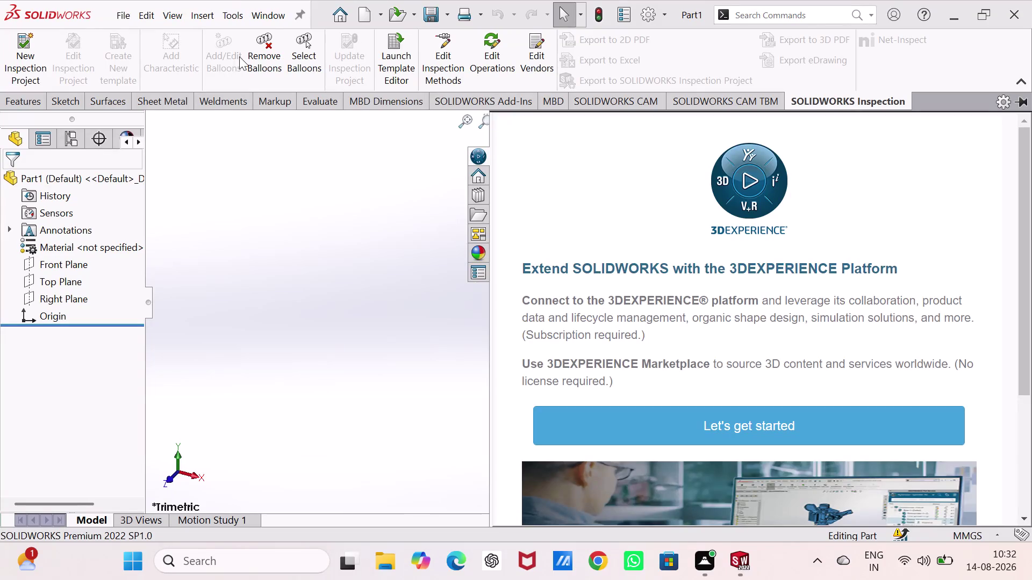
Dismiss the 3DEXPERIENCE pane and start a Center Rectangle sketch on the Top Plane.
click(281, 262)
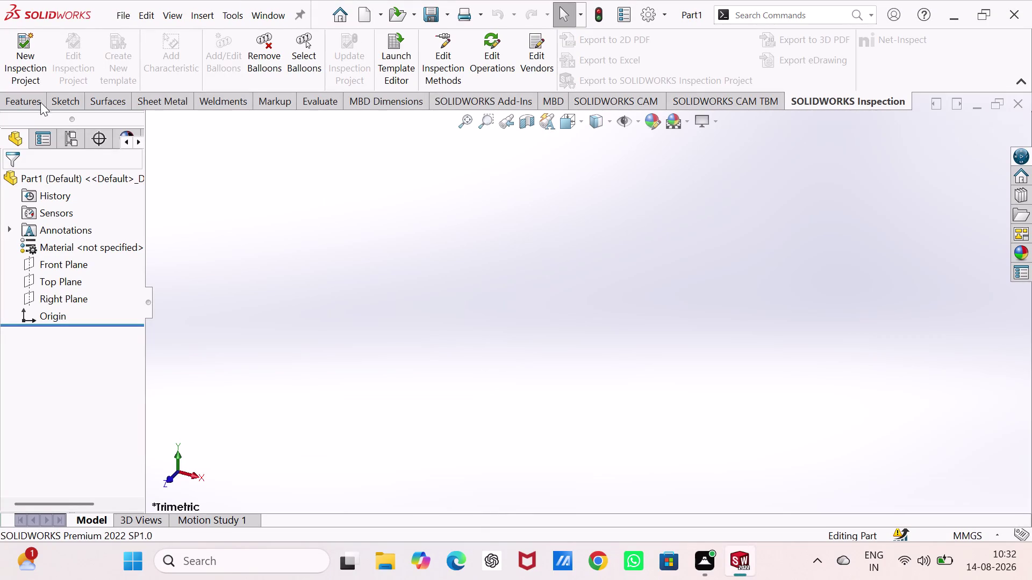
click(65, 99)
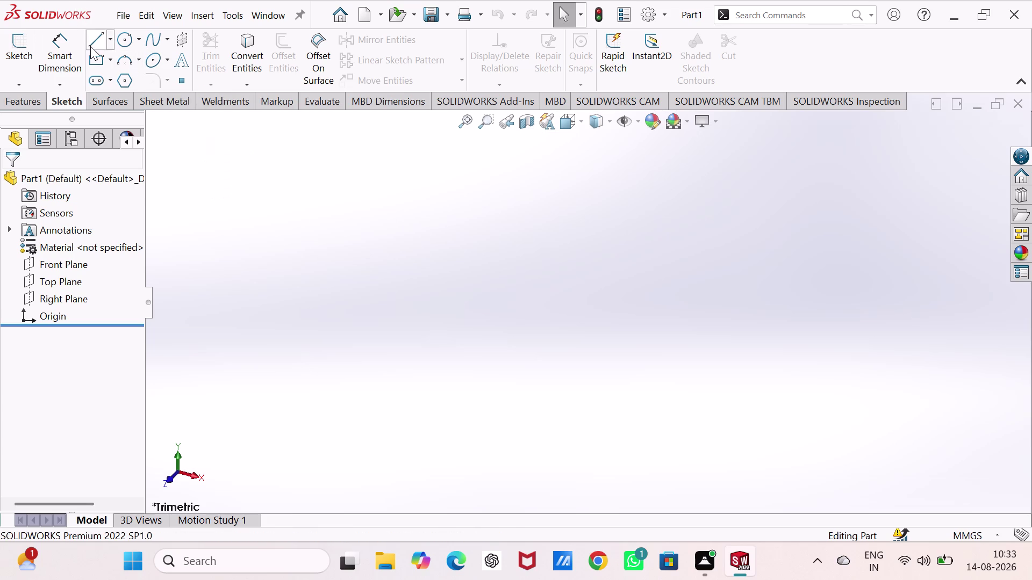
click(110, 61)
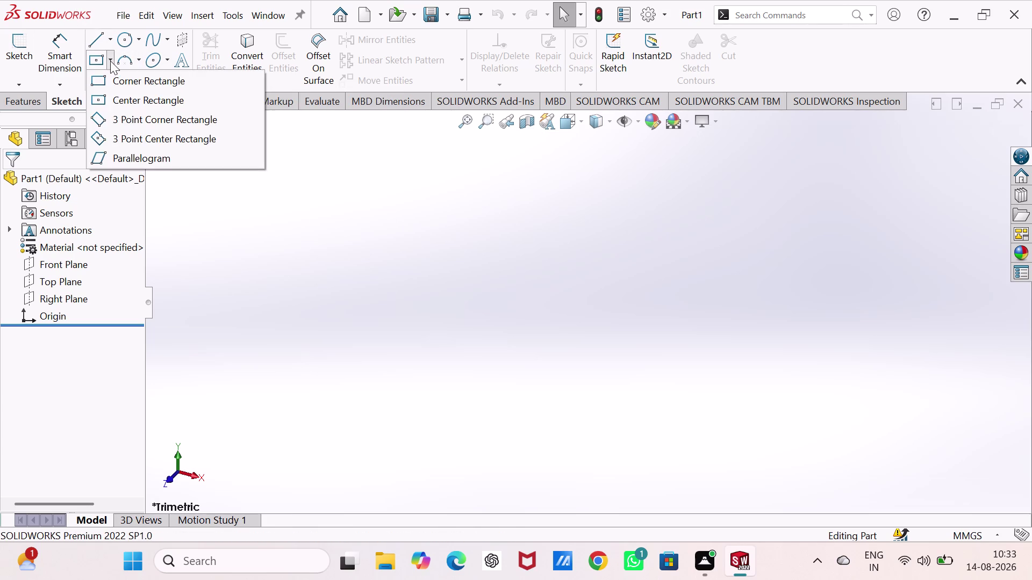
click(126, 98)
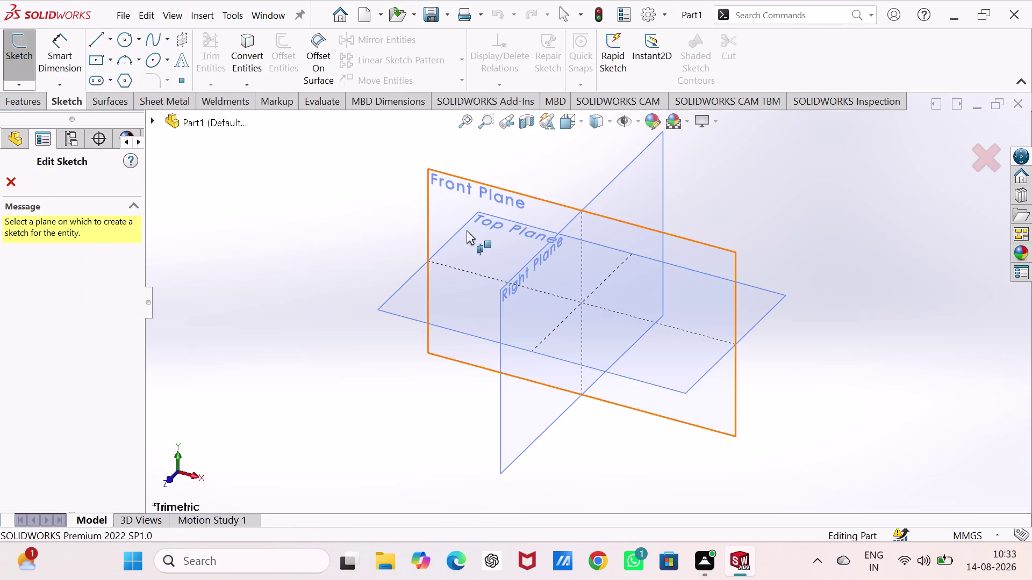
click(411, 290)
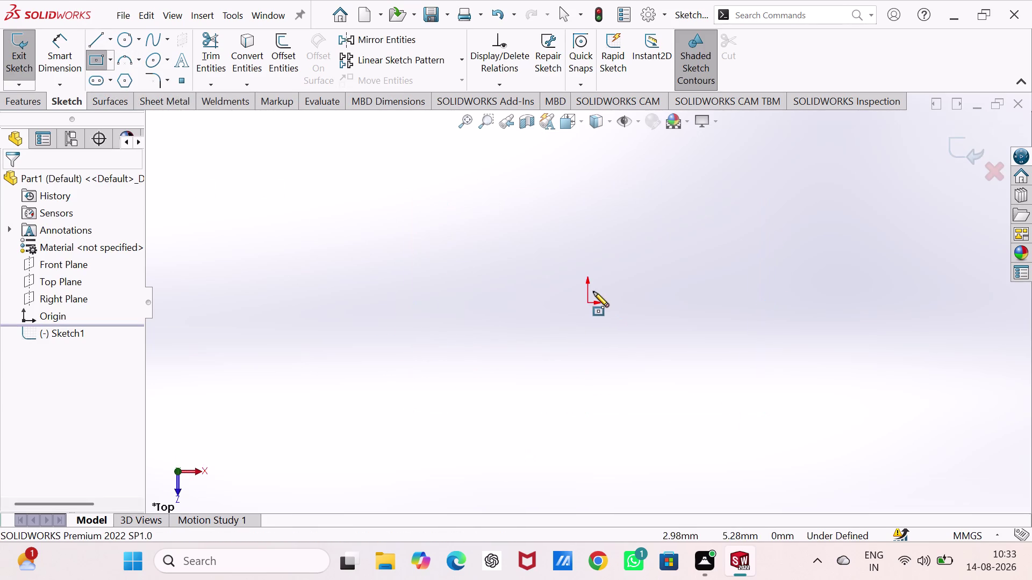
Draw a centre rectangle from the origin and dimension its width to 115 mm.
click(588, 303)
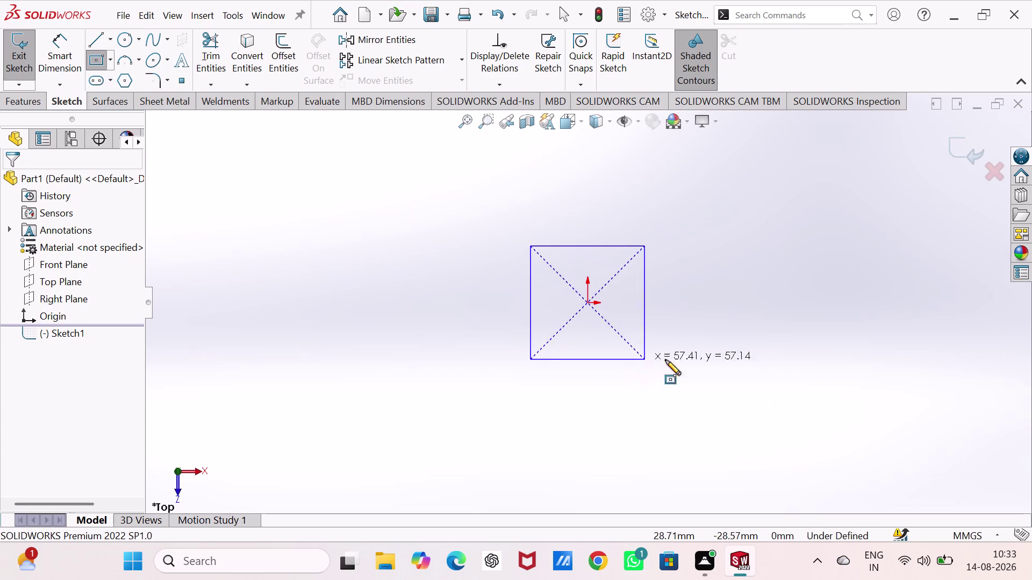
click(782, 396)
right_drag(825, 395, 824, 304)
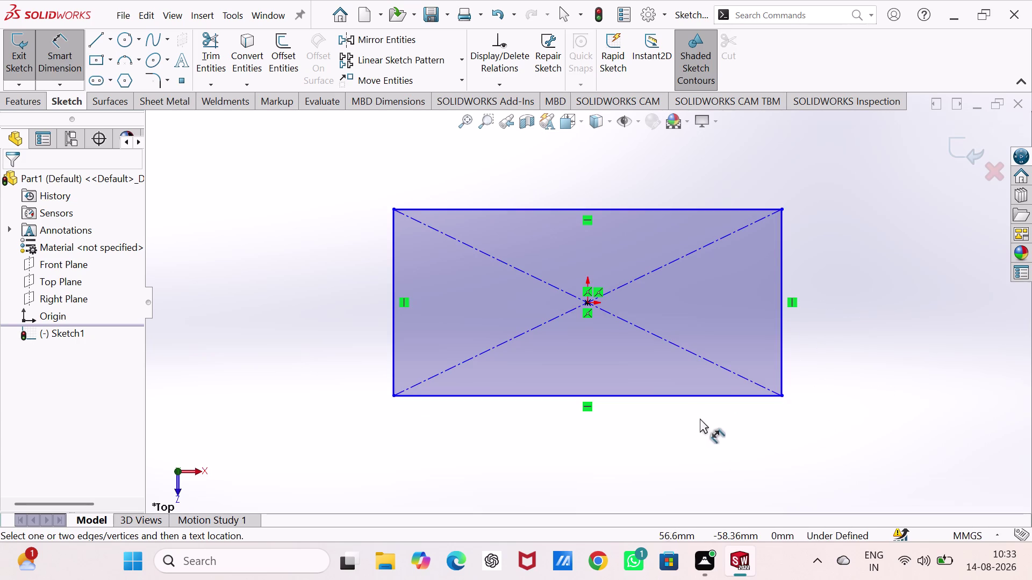
click(694, 396)
click(615, 460)
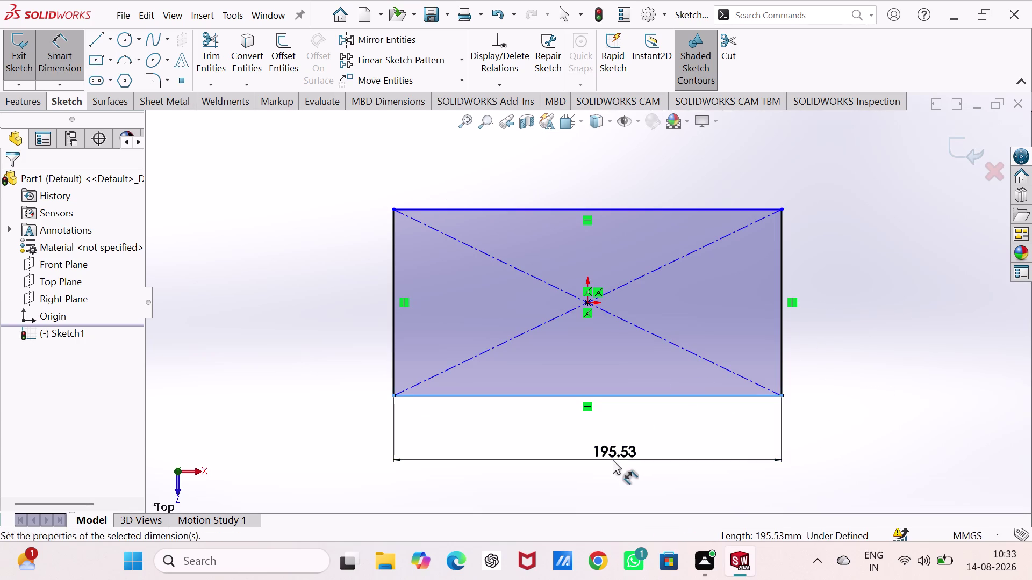
text(115)
key(Return)
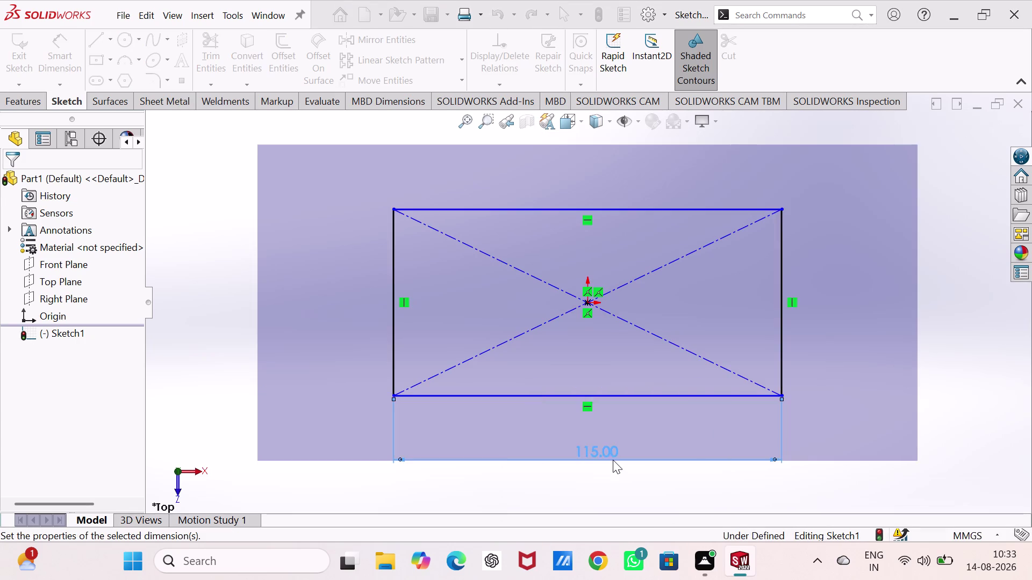
Dimension the rectangle's height to 40 mm.
click(783, 315)
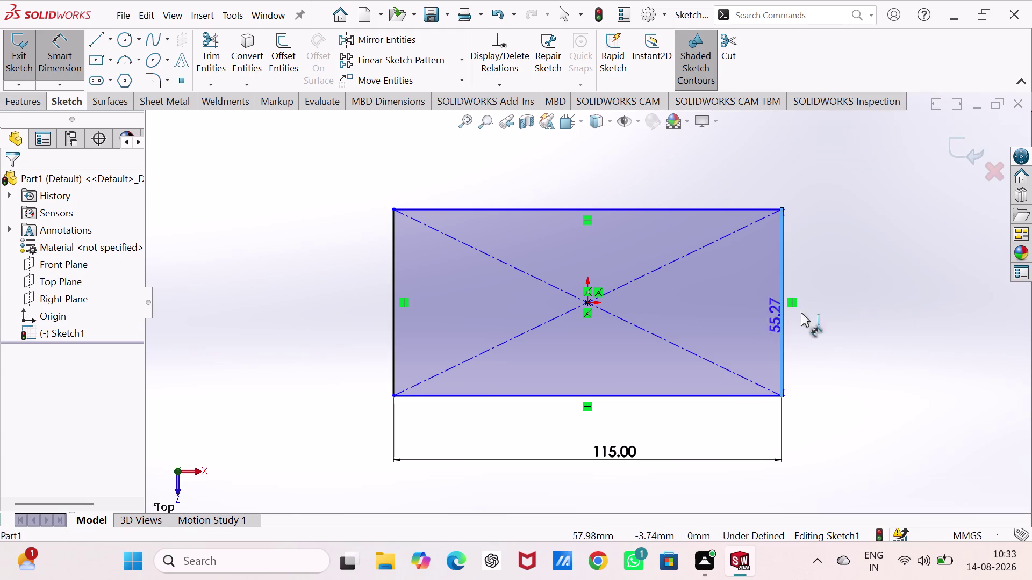
click(877, 306)
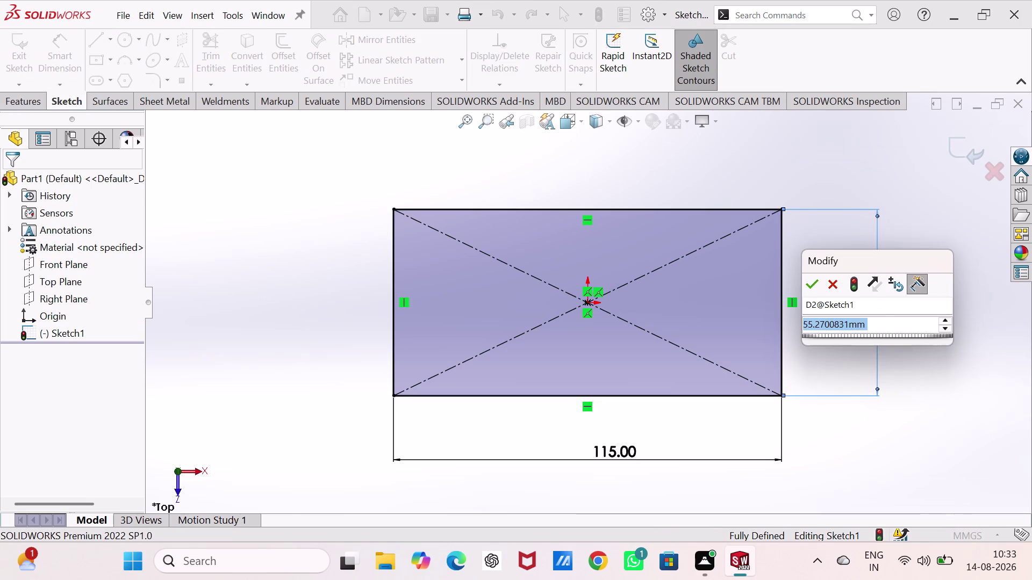
text(40)
key(Return)
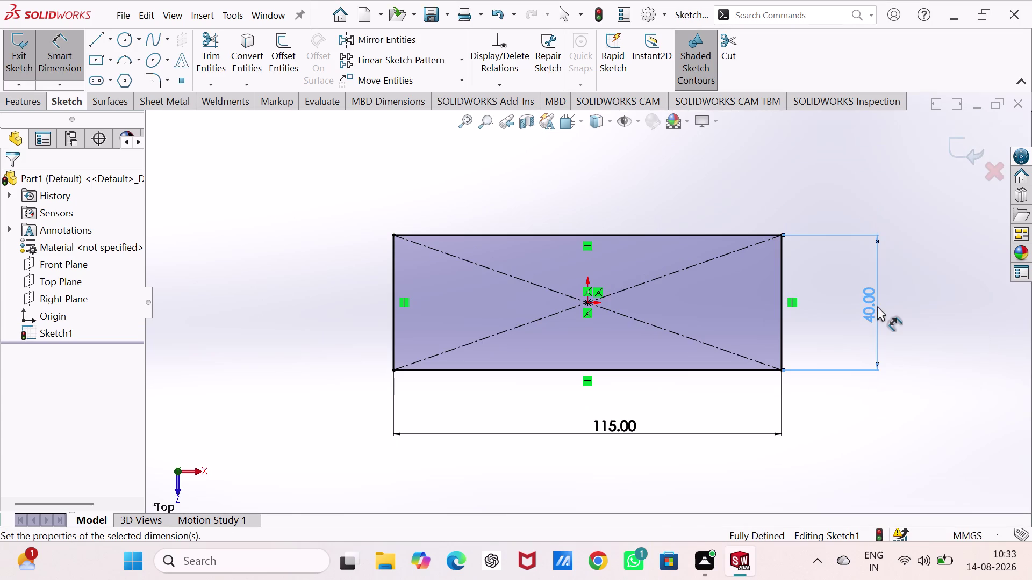
click(816, 198)
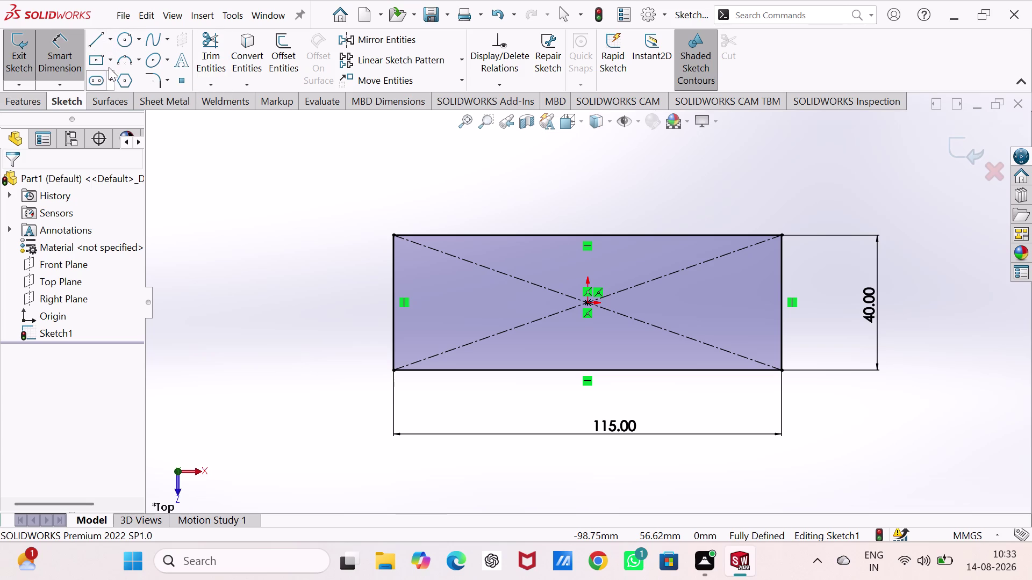
click(118, 44)
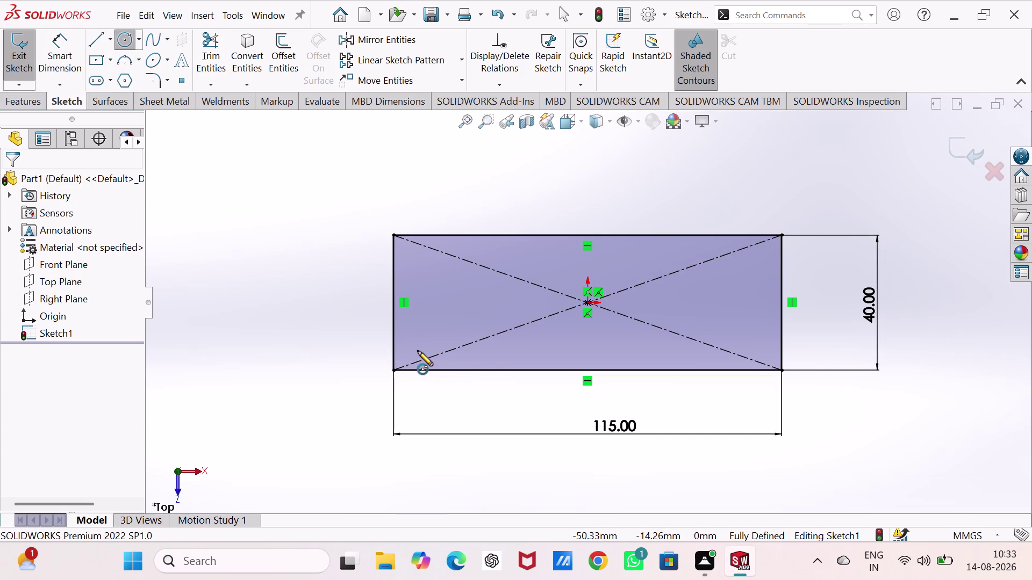
Sketch two small circles near the rectangle's bottom-left and top-left corners.
click(417, 351)
click(427, 364)
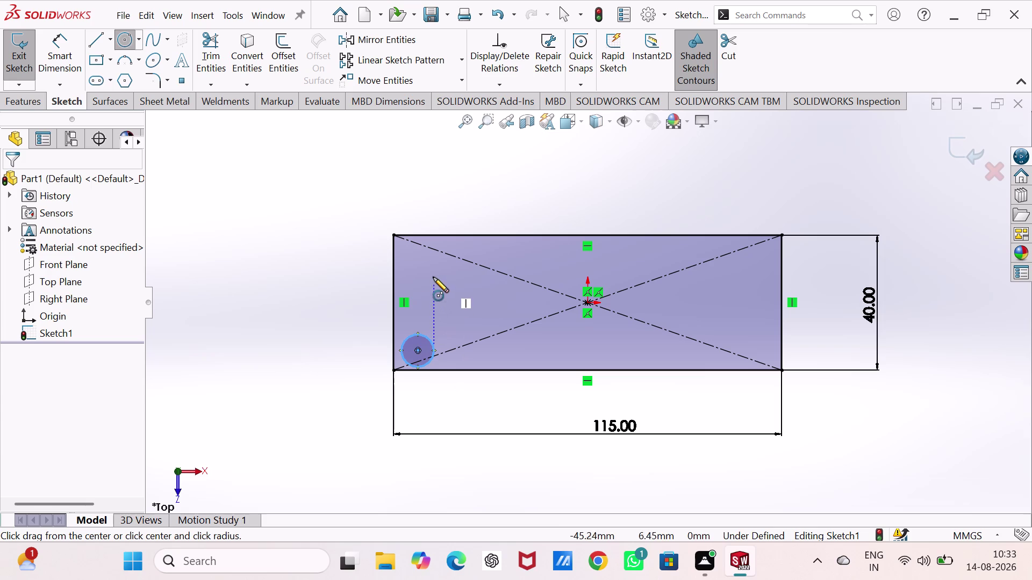
click(419, 256)
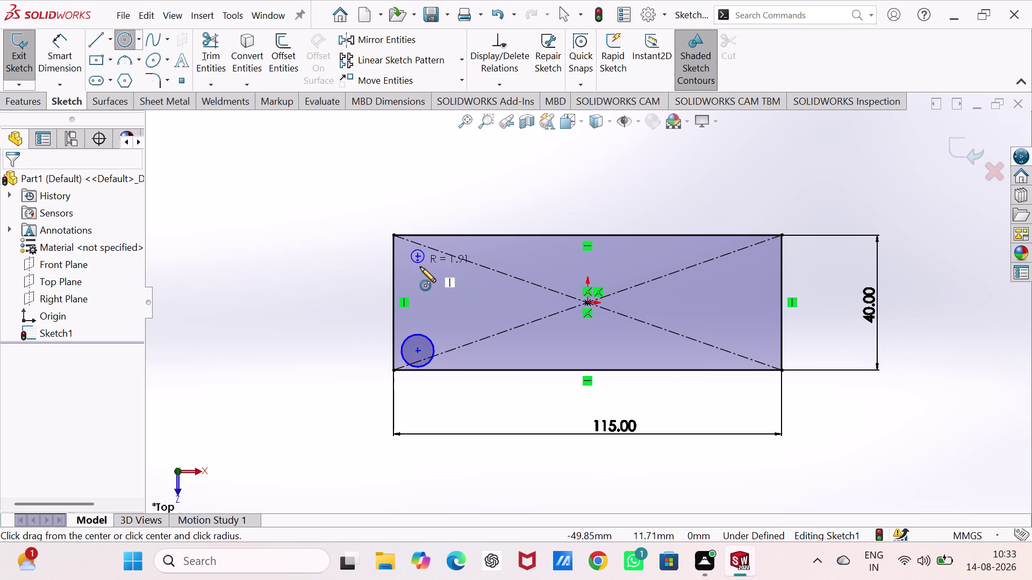
click(421, 269)
Dimension the lower circle's diameter to 5 mm.
right_drag(301, 306, 302, 115)
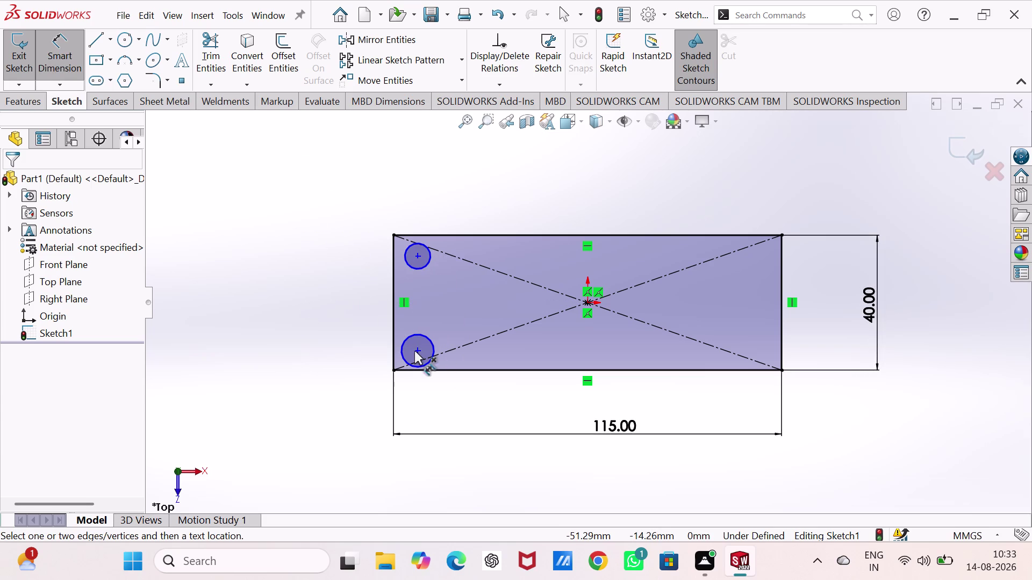
click(410, 340)
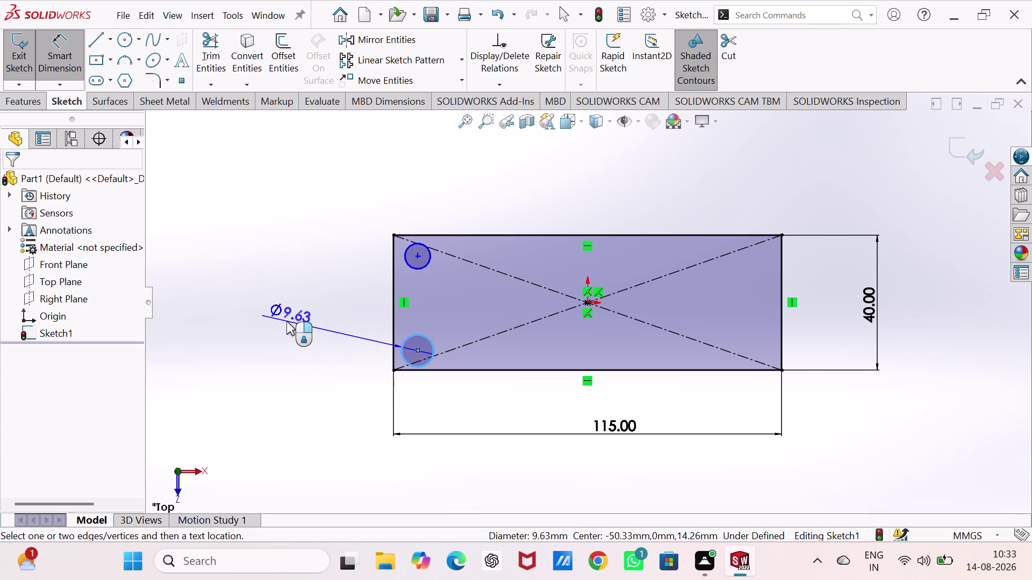
click(287, 321)
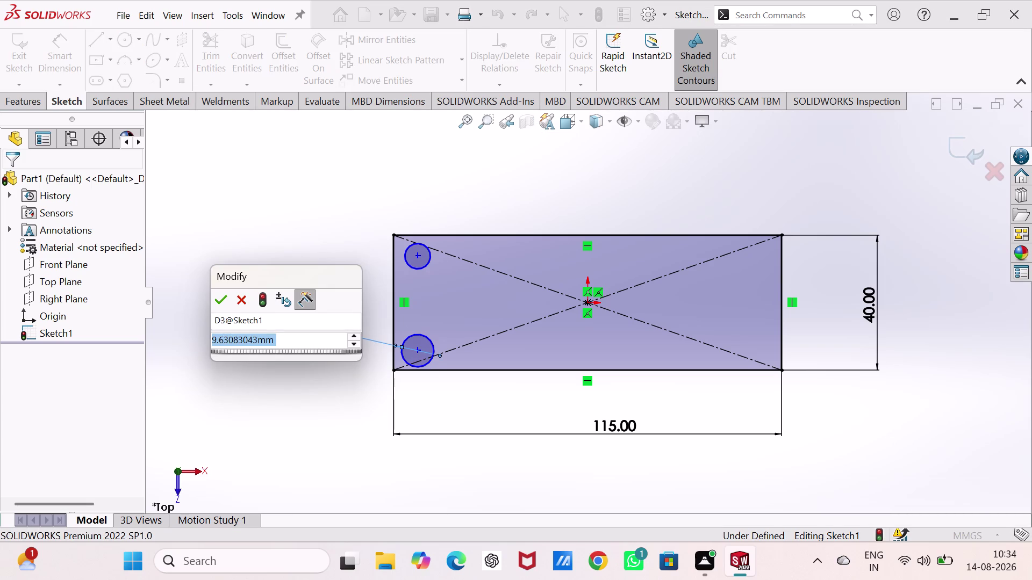
key(5)
key(Return)
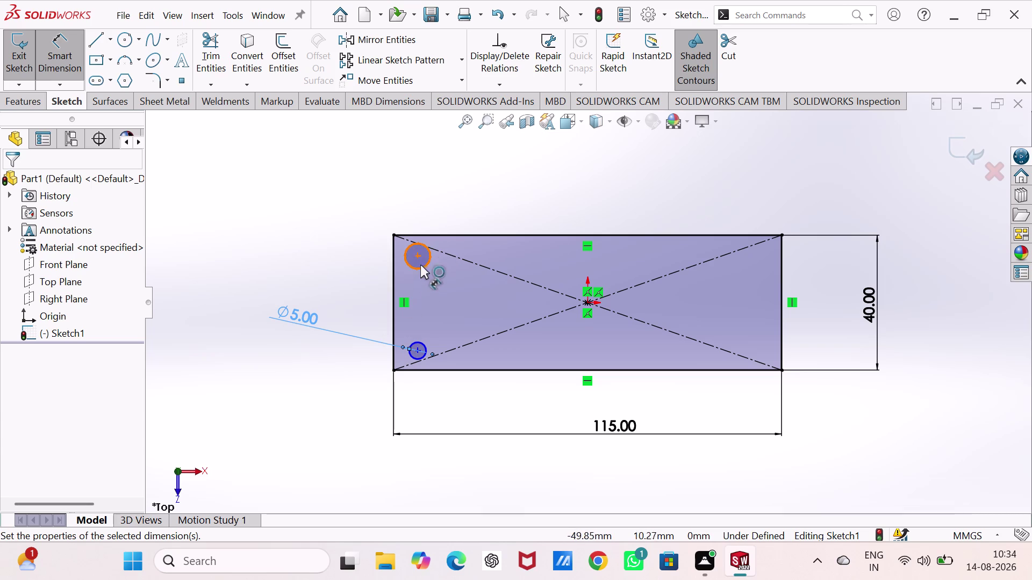
click(419, 352)
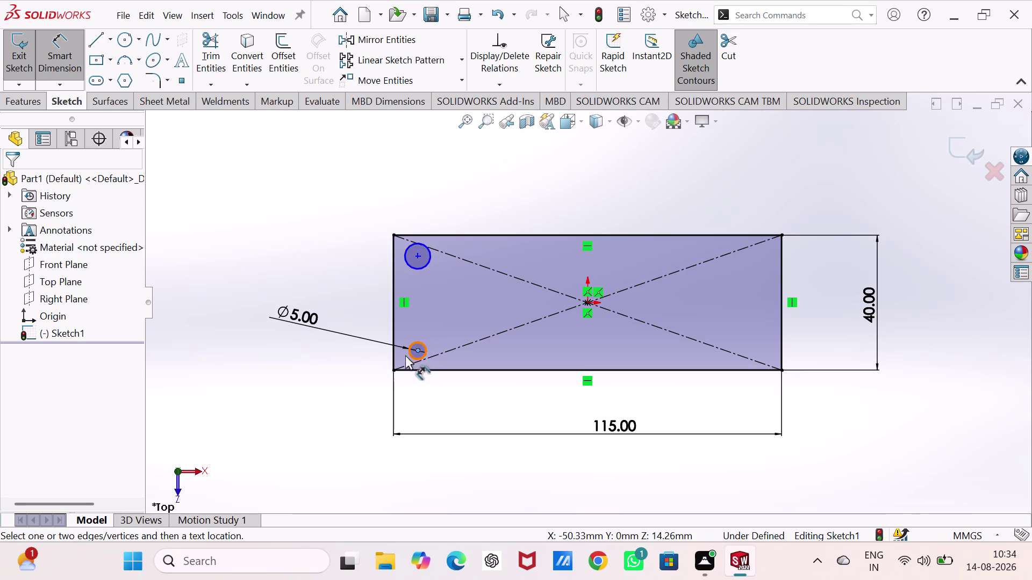
Dimension the lower circle centre 25 mm from the rectangle's left edge.
click(392, 354)
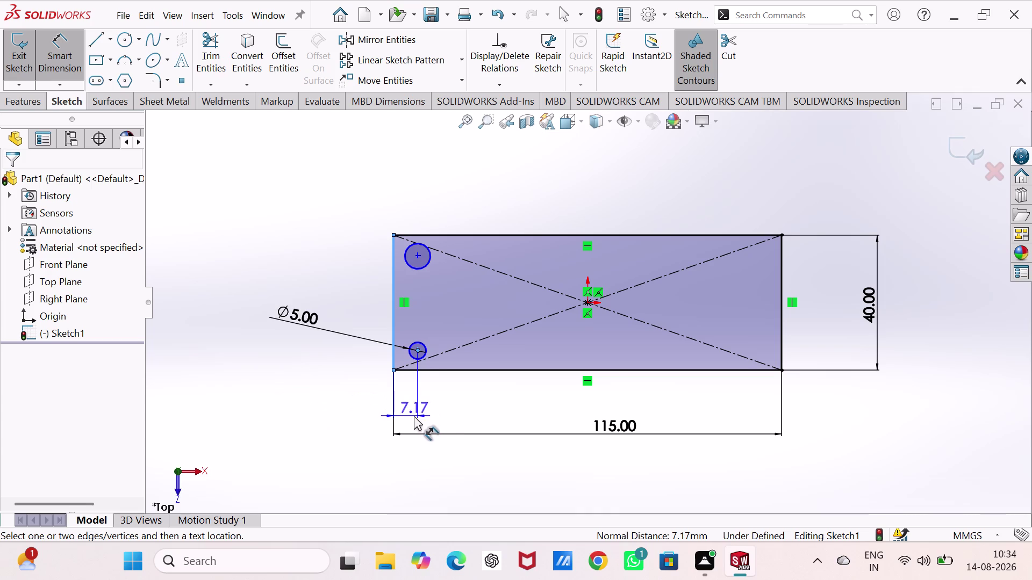
click(407, 417)
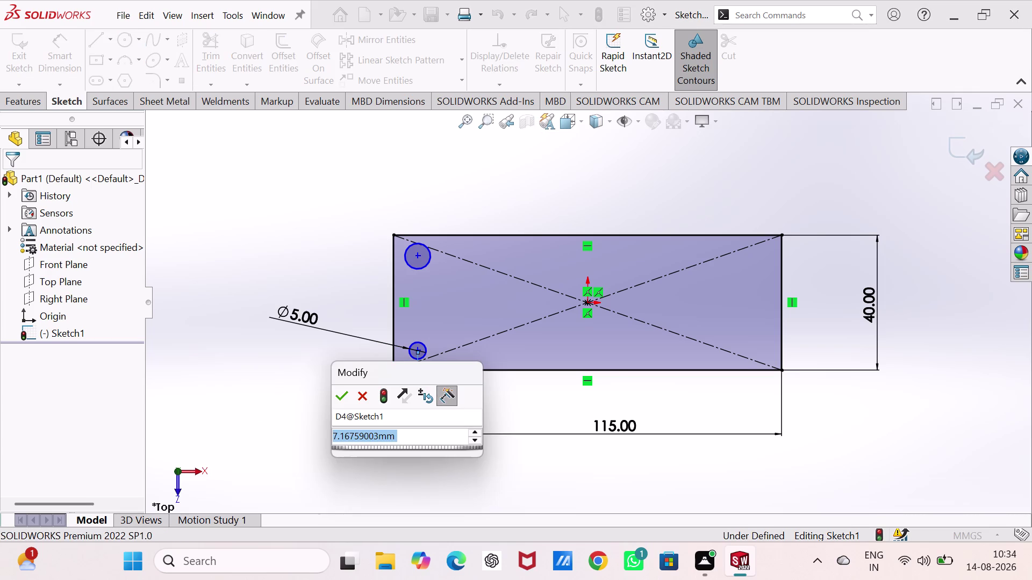
key(2)
key(5)
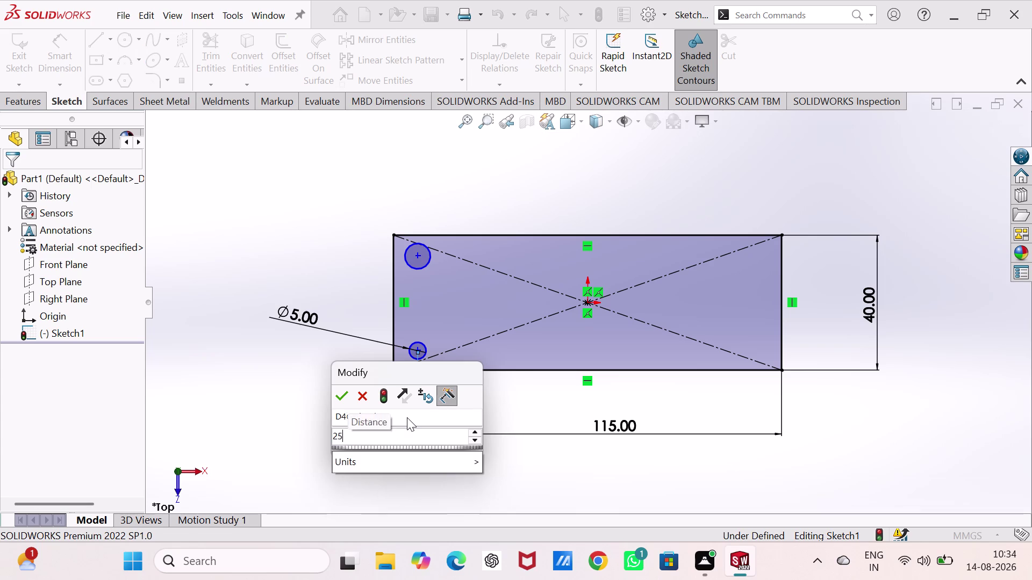
key(Return)
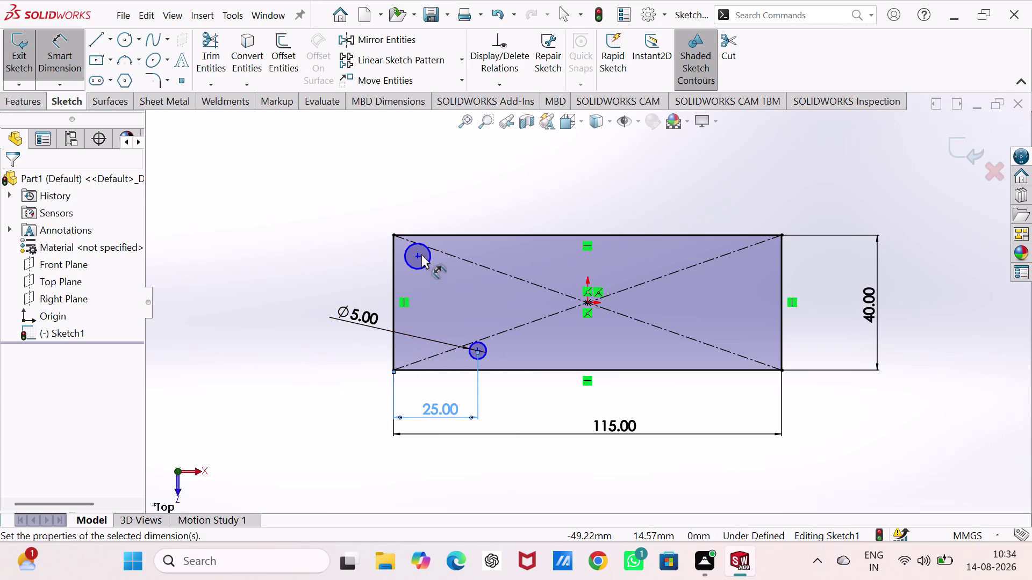
Dimension the lower circle centre 10 mm above the bottom edge and end dimensioning.
click(478, 351)
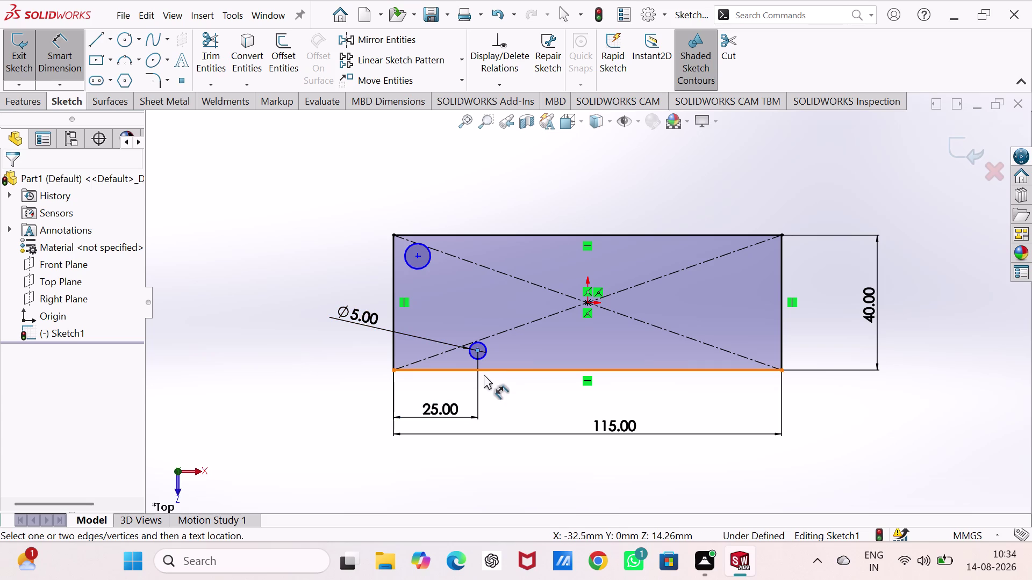
click(484, 372)
click(341, 385)
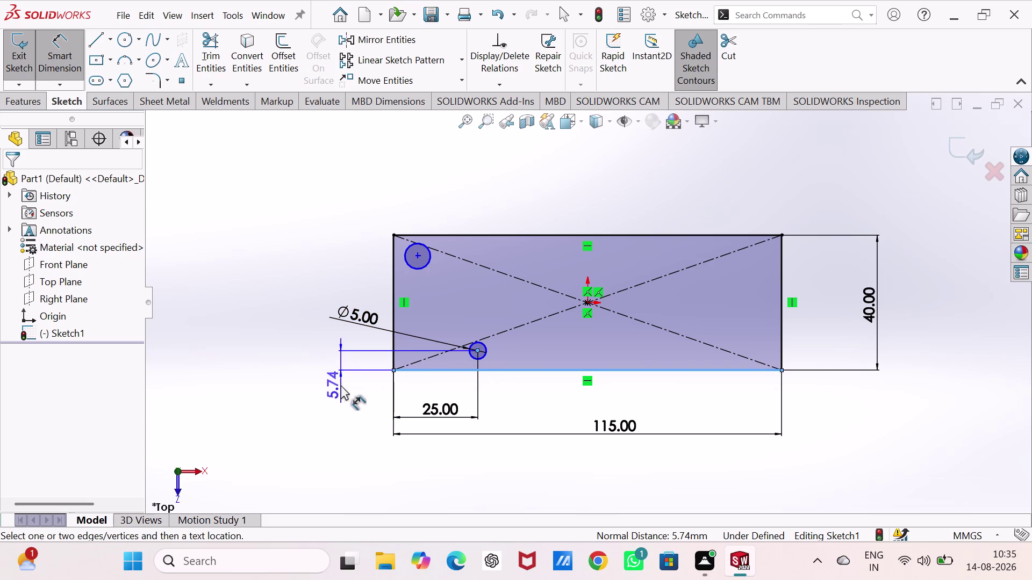
key(1)
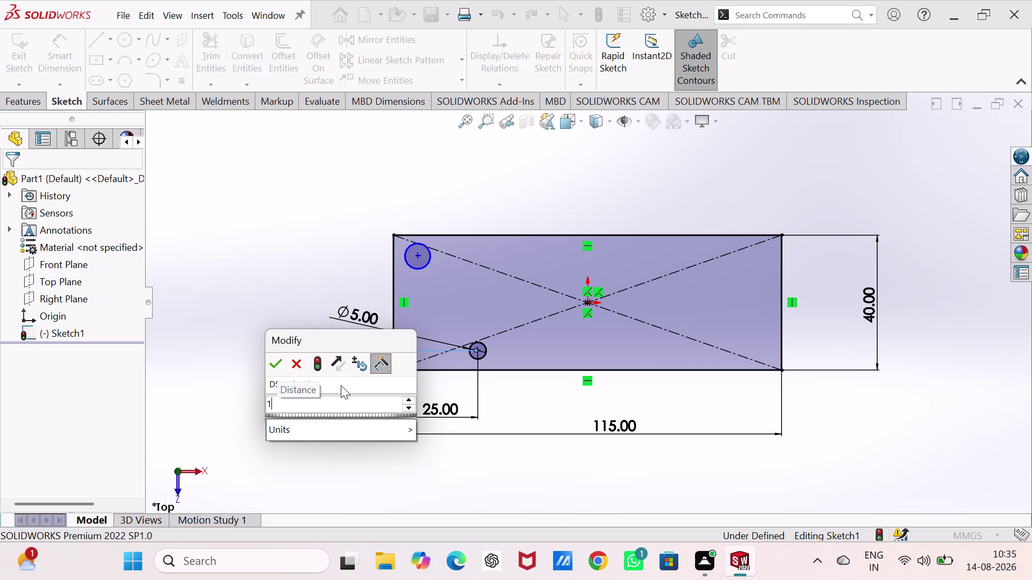
key(0)
key(Return)
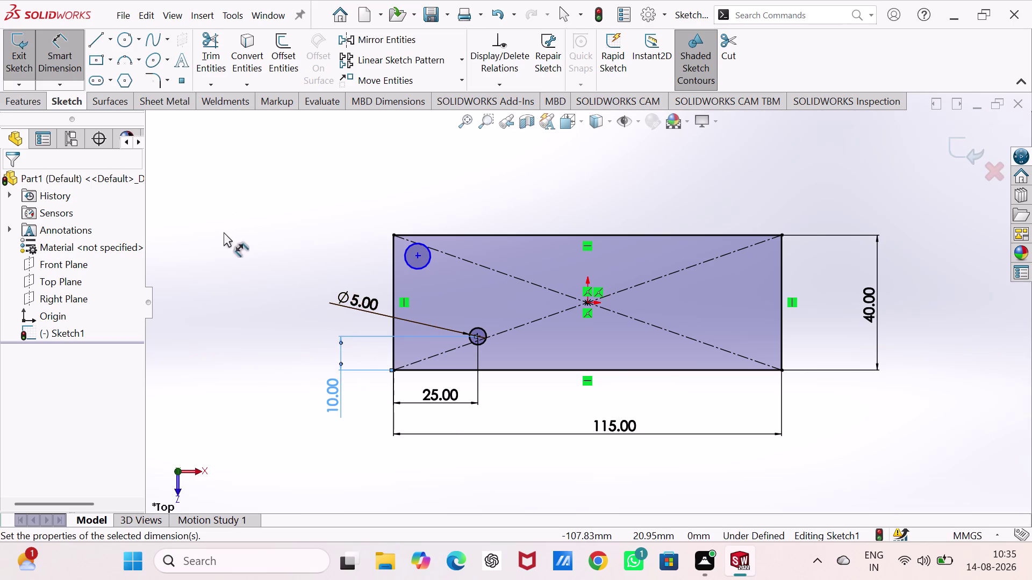
click(224, 232)
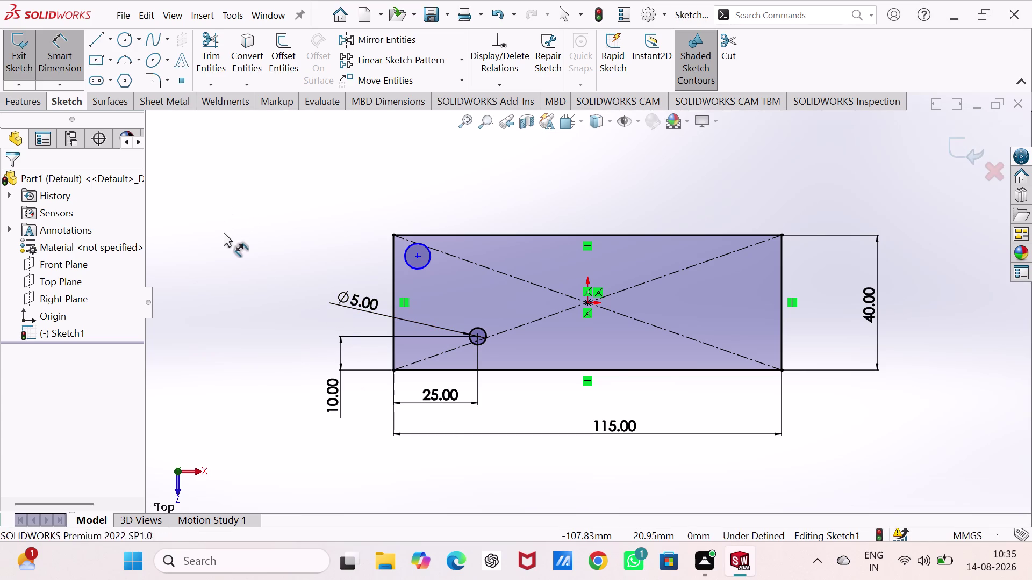
key(Escape)
key(Escape)
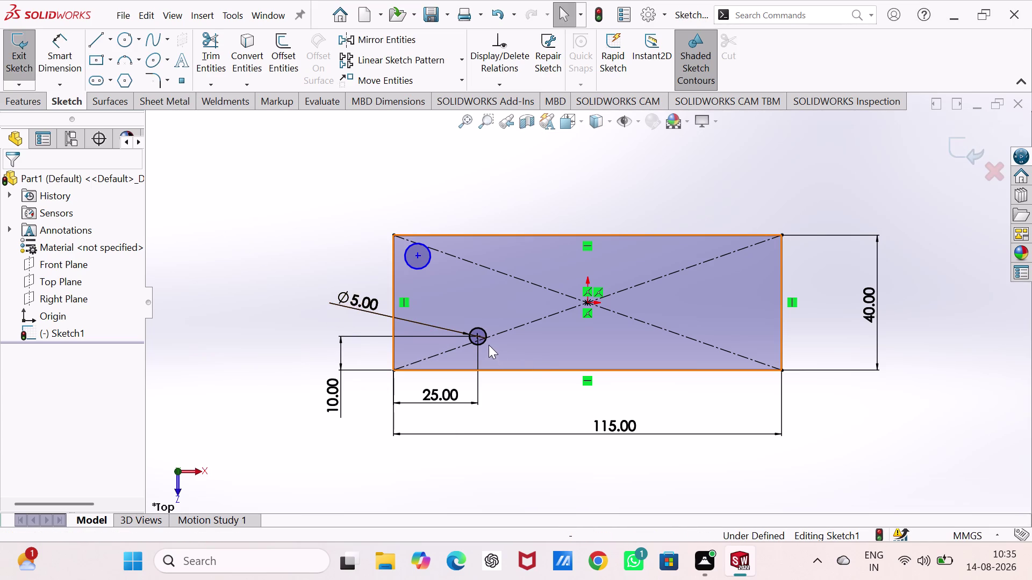
Make the upper circle equal in size to the 5 mm lower circle.
click(486, 343)
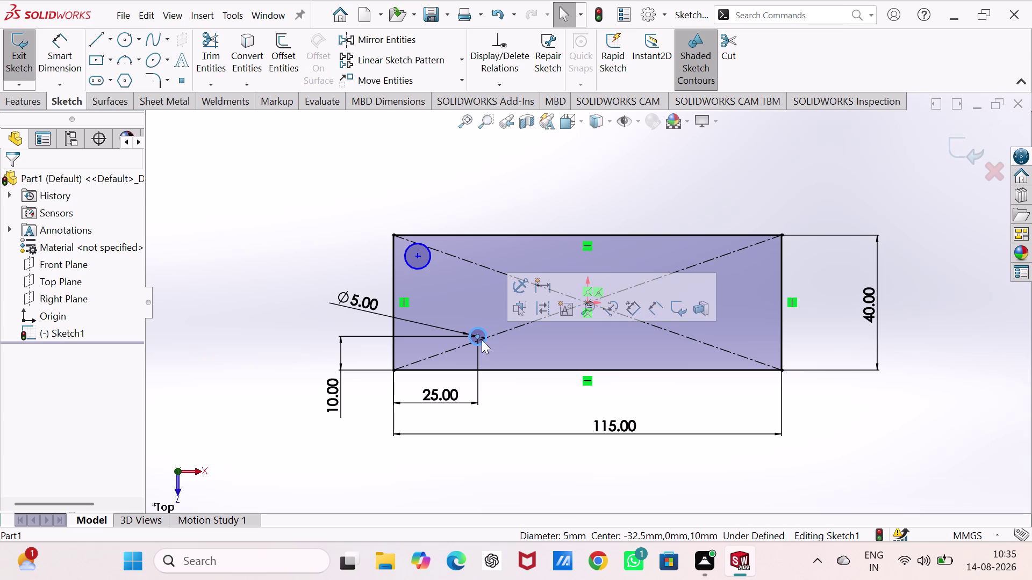
click(306, 255)
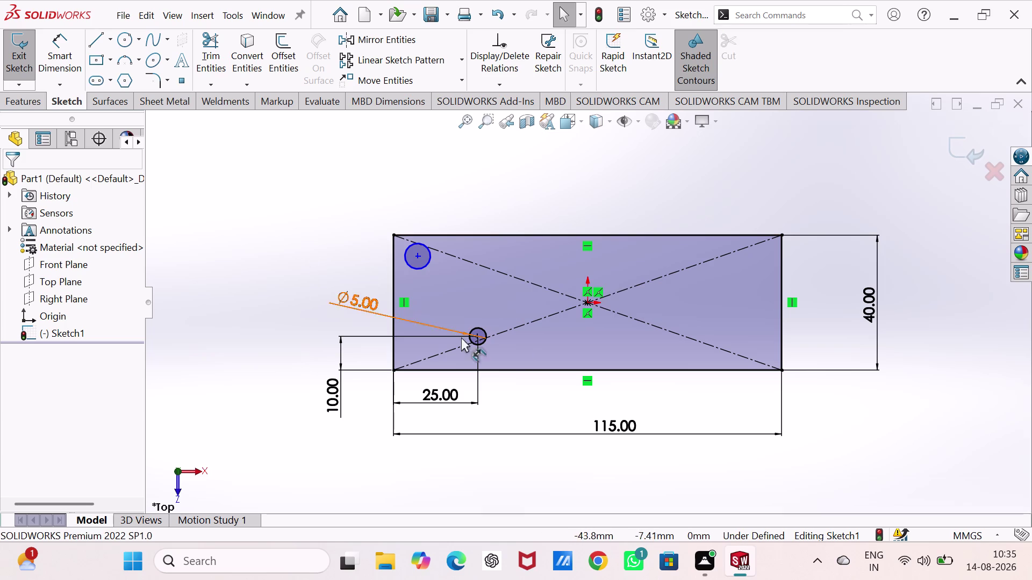
click(487, 341)
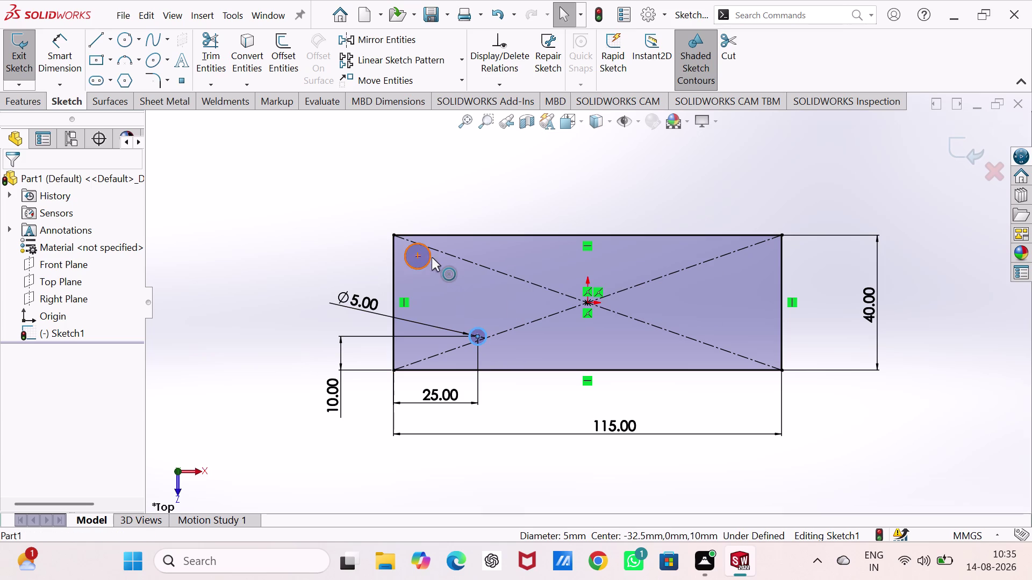
click(429, 257)
right_click(430, 257)
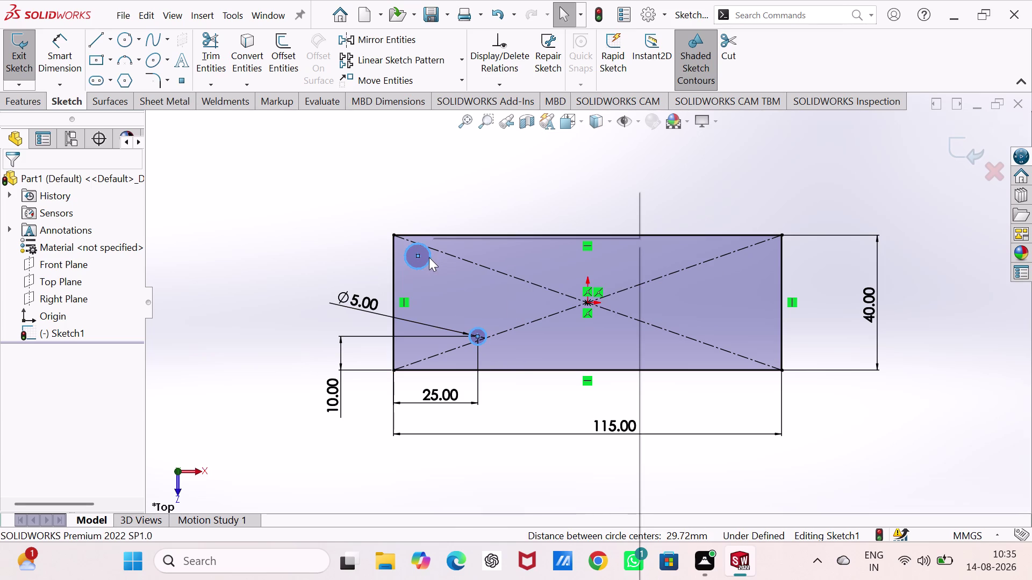
click(506, 202)
click(503, 166)
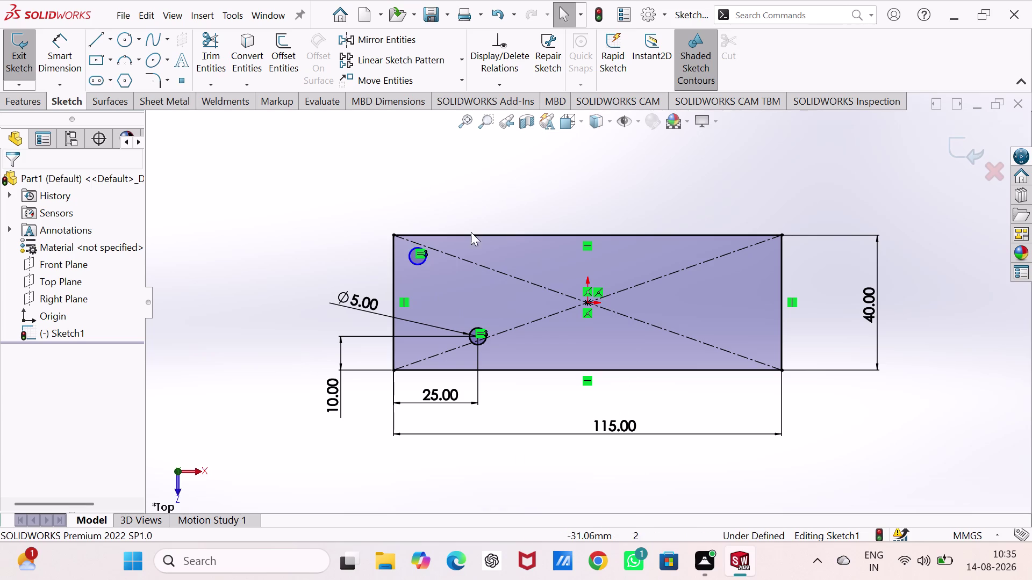
click(478, 337)
key(Escape)
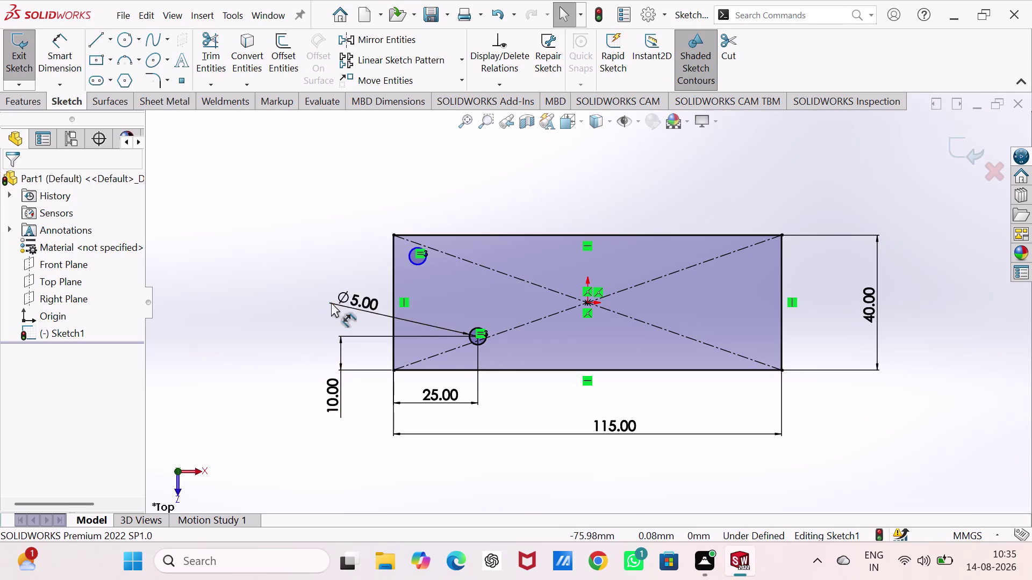
Add a Vertical relation aligning the two circle centres.
scroll(down, 3)
scroll(down, 3)
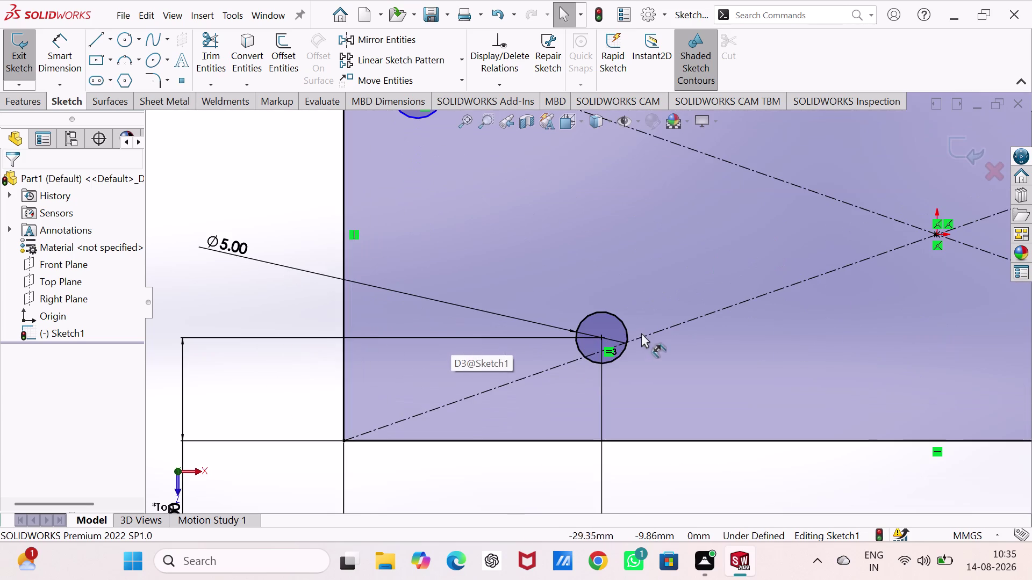
click(604, 339)
scroll(up, 3)
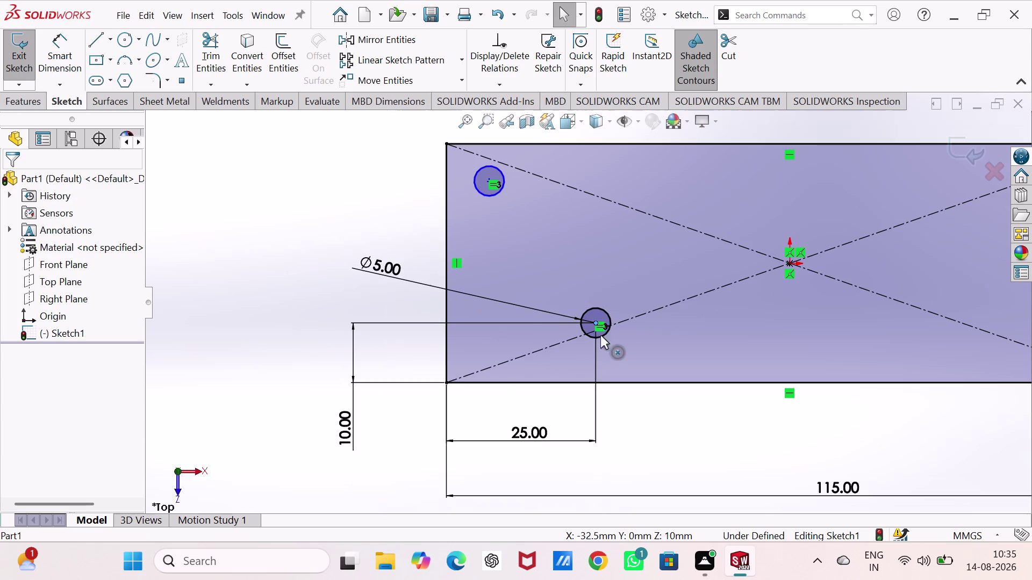
scroll(down, 3)
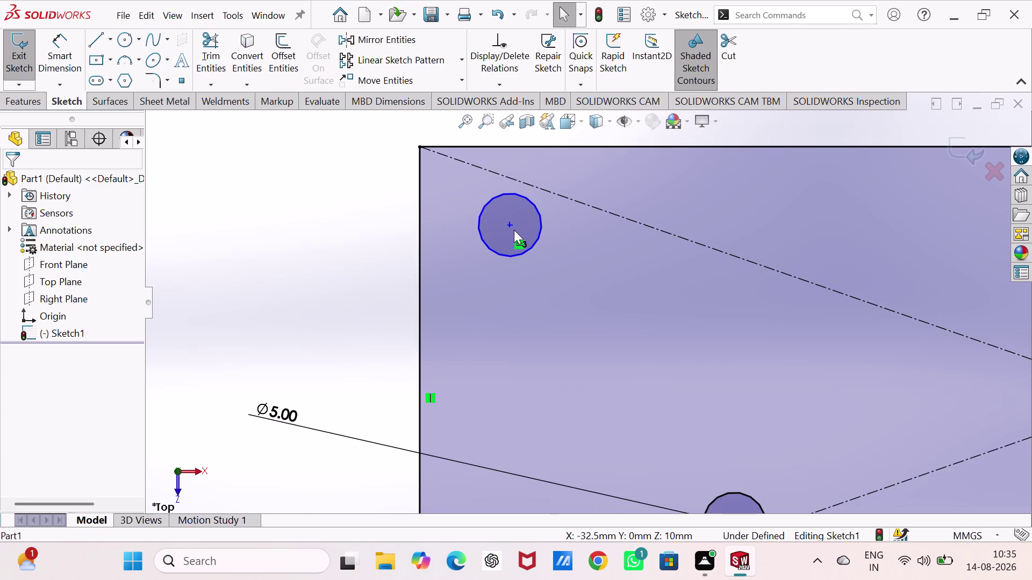
click(517, 240)
right_click(517, 240)
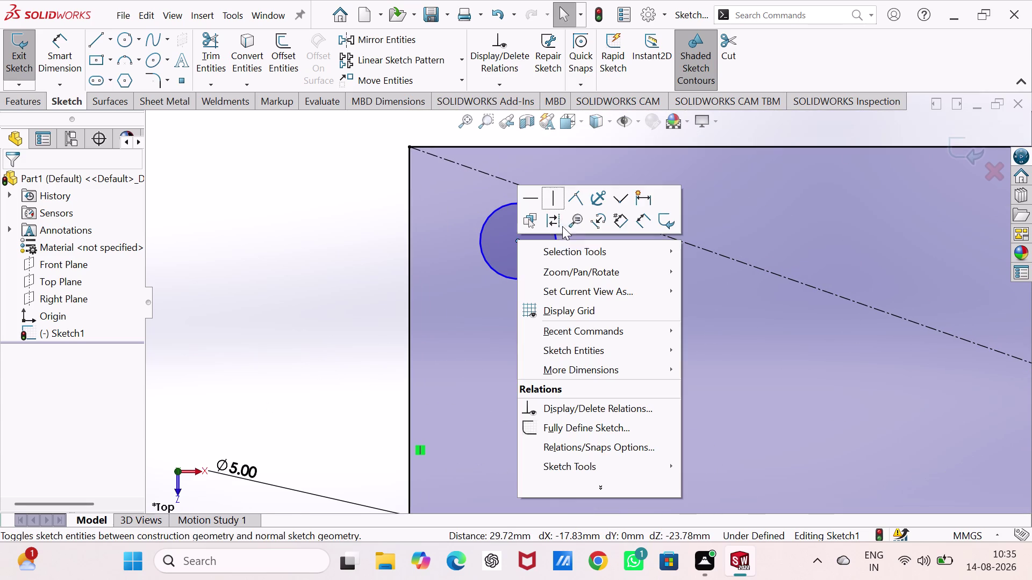
click(551, 201)
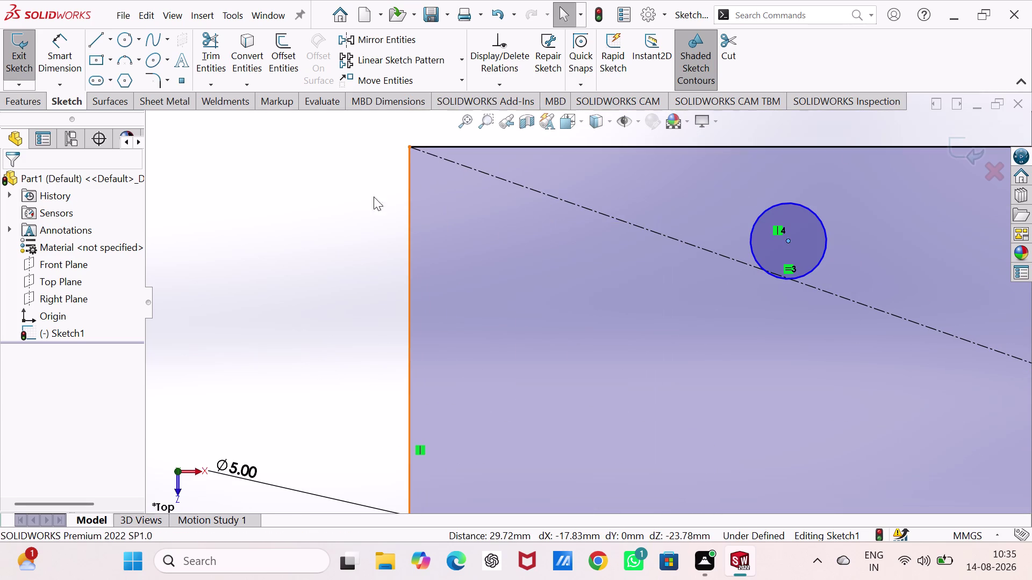
click(367, 194)
scroll(up, 3)
scroll(down, 3)
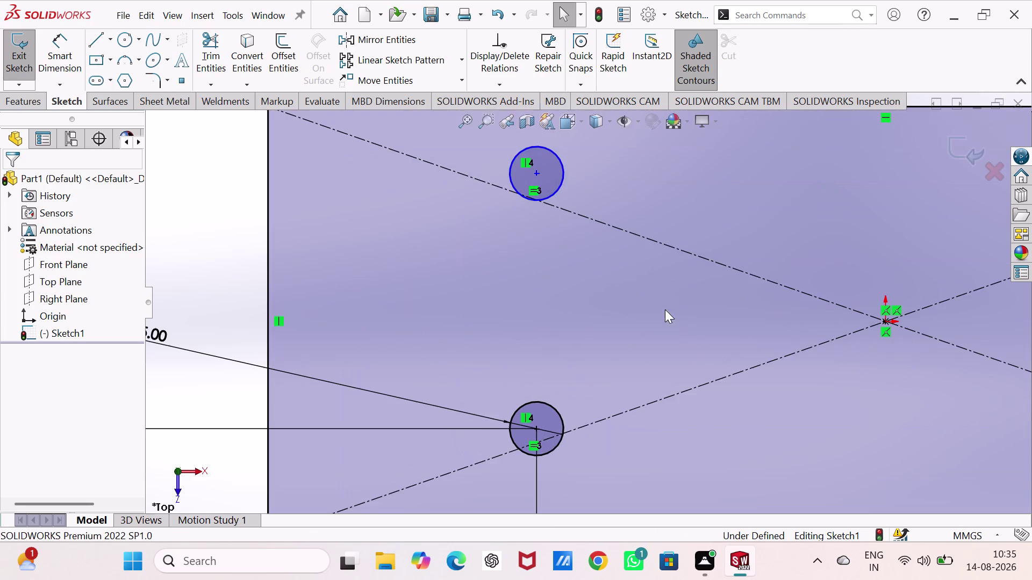
scroll(up, 3)
scroll(down, 3)
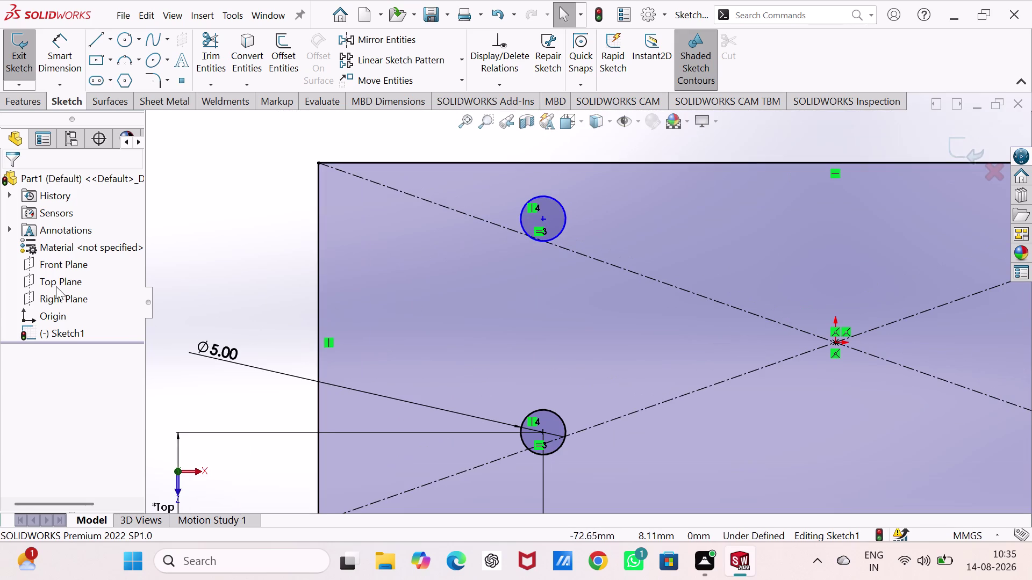
right_drag(227, 289, 235, 186)
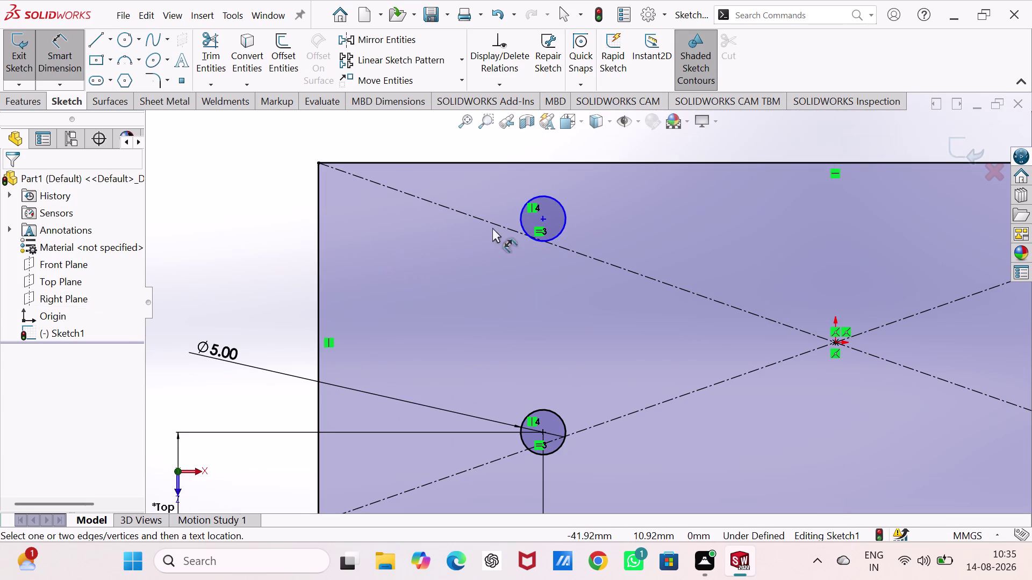
click(544, 218)
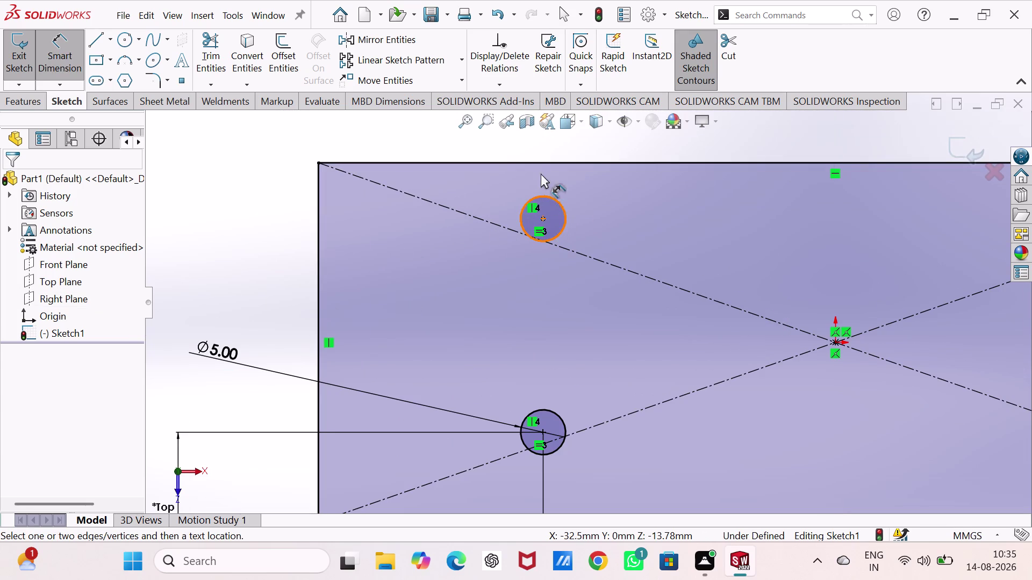
Dimension the upper circle centre 10 mm below the rectangle's top edge.
click(543, 162)
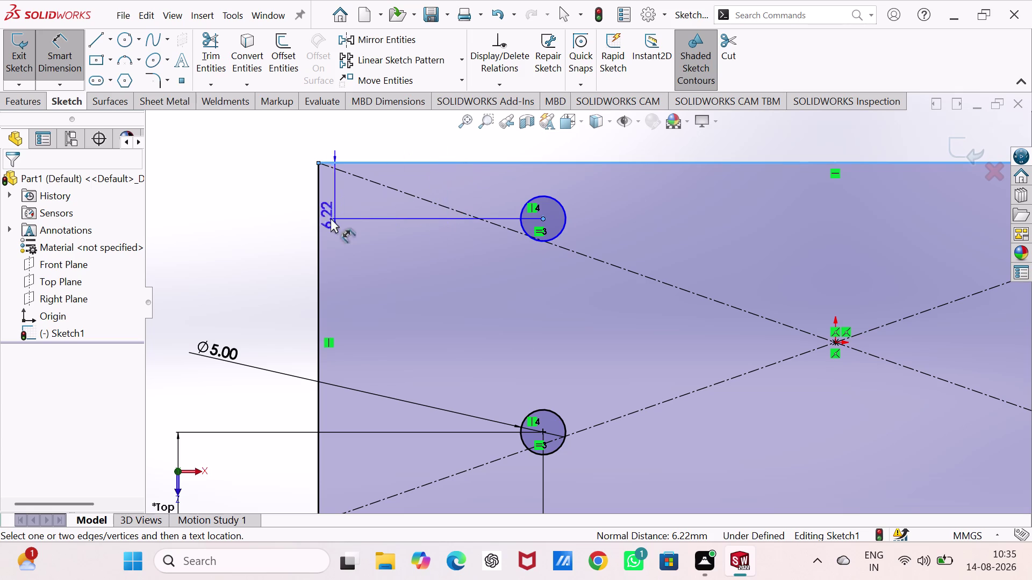
click(284, 190)
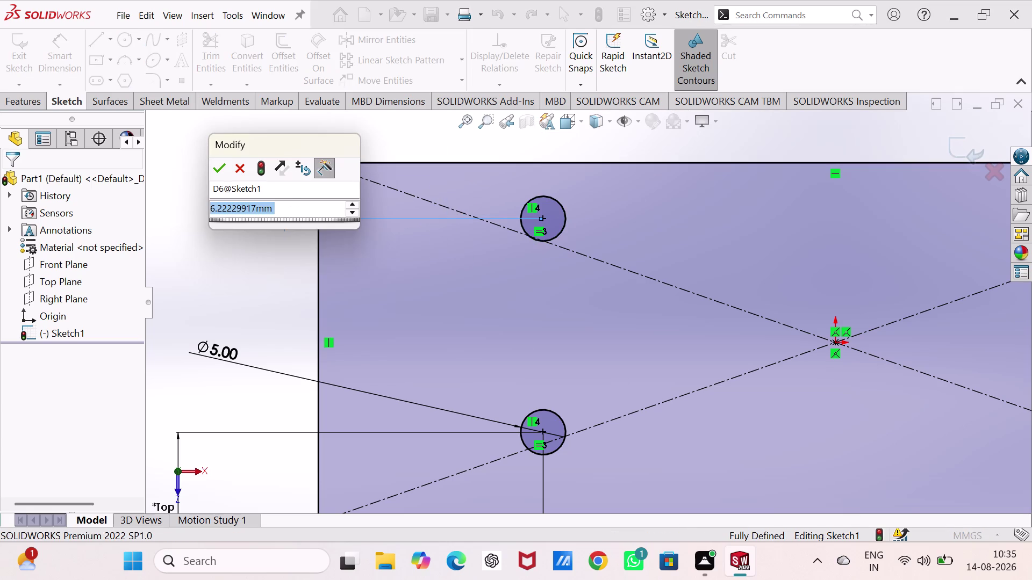
text(10)
key(Return)
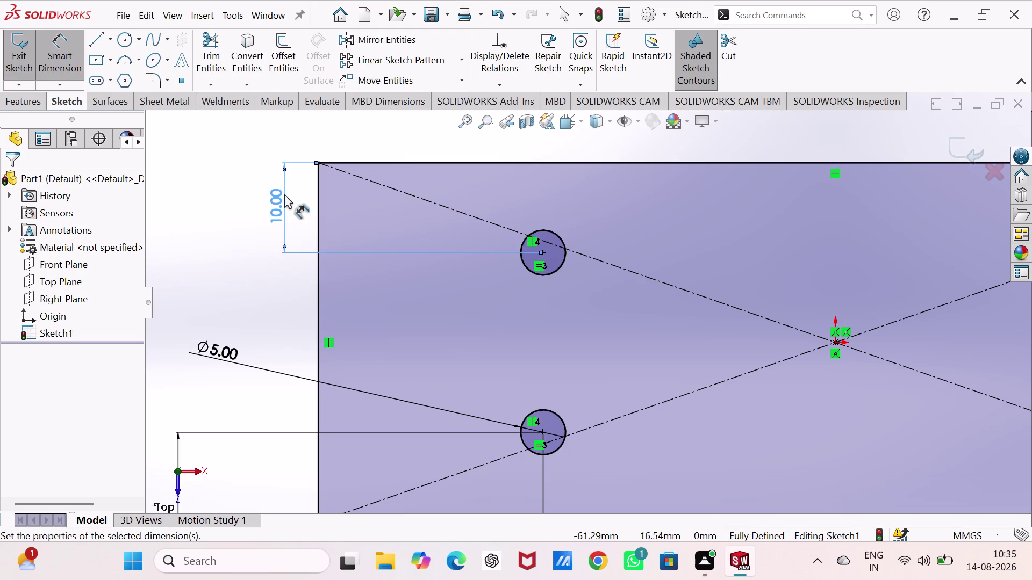
click(232, 200)
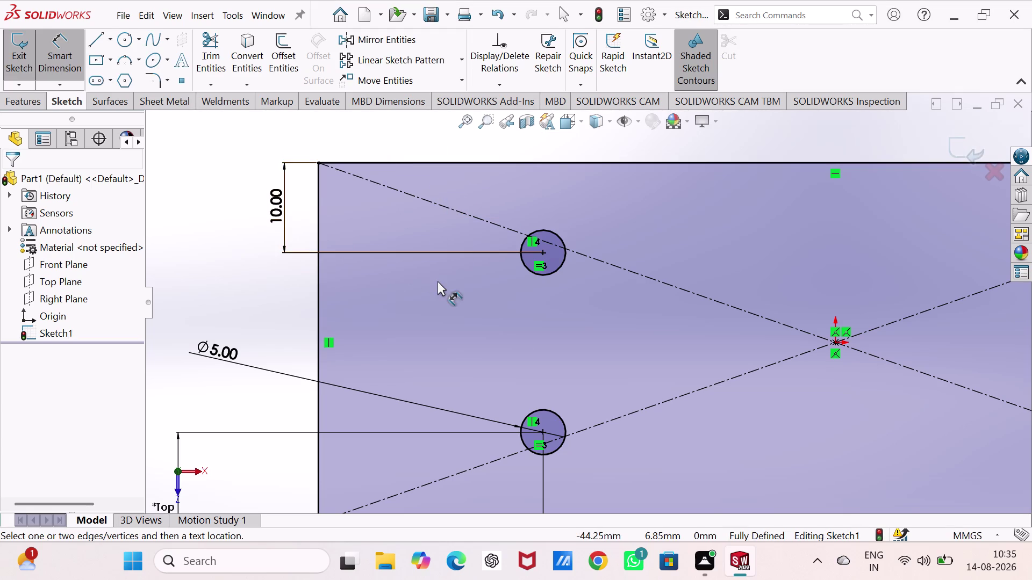
scroll(down, 3)
scroll(up, 3)
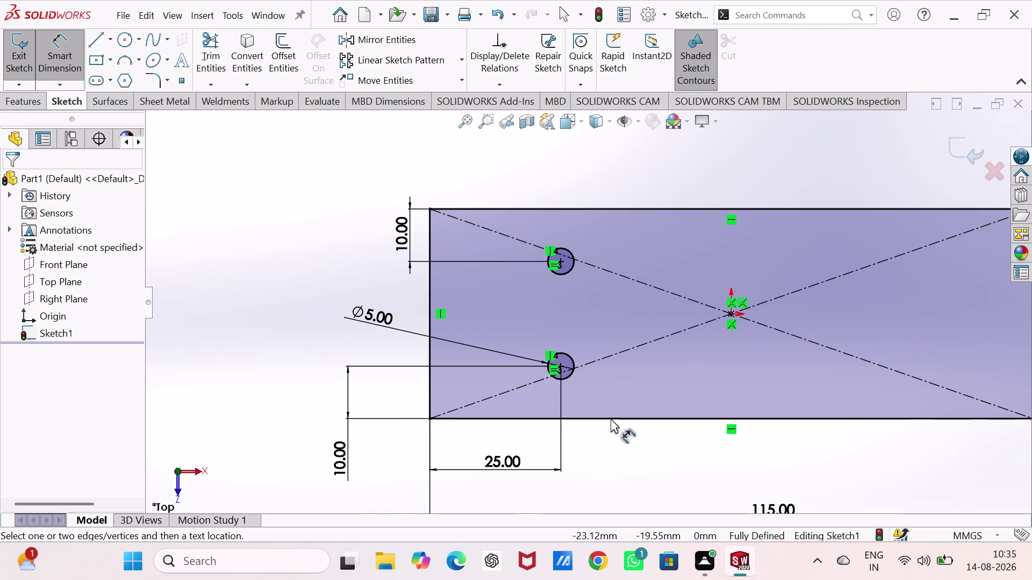
scroll(up, 3)
scroll(down, 3)
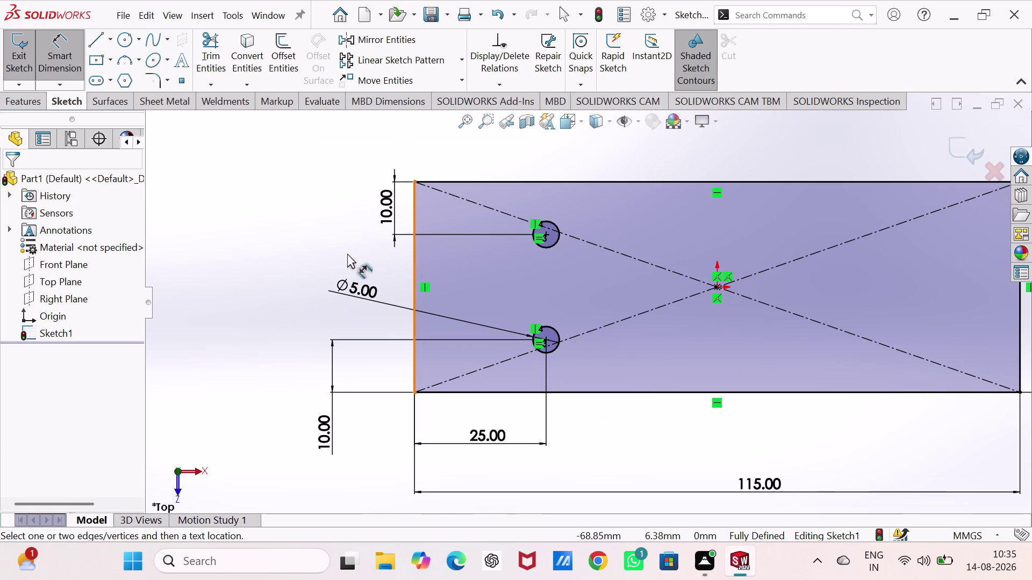
key(Escape)
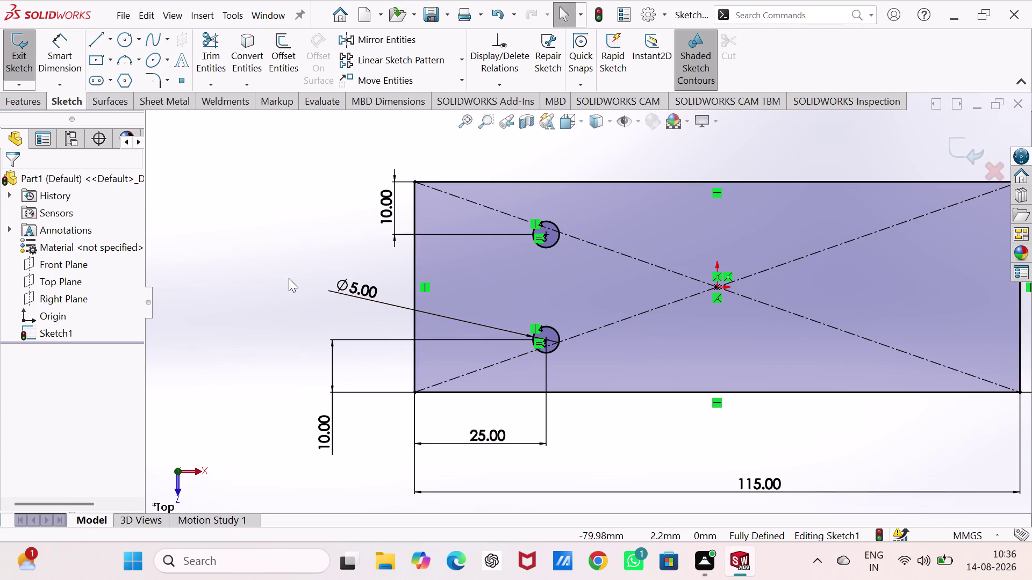
Select both 5 mm circles and start Mirror Entities, picking the mirror-about field.
click(559, 348)
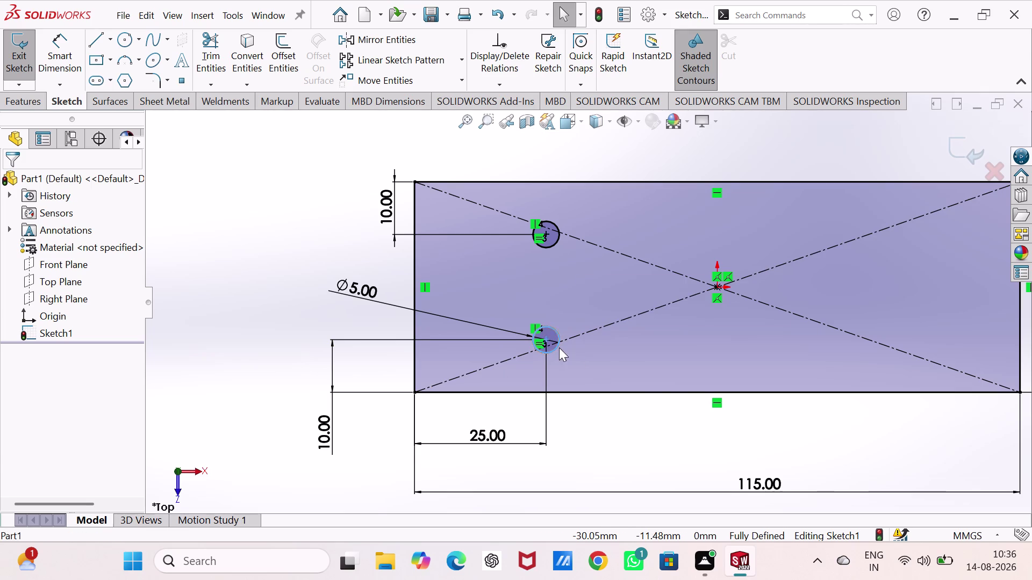
click(553, 244)
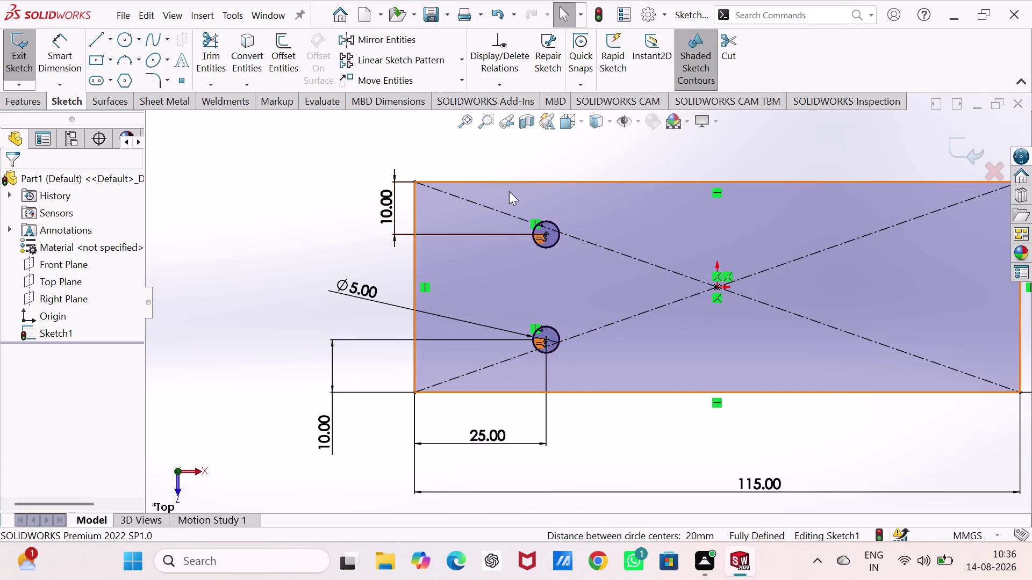
click(398, 43)
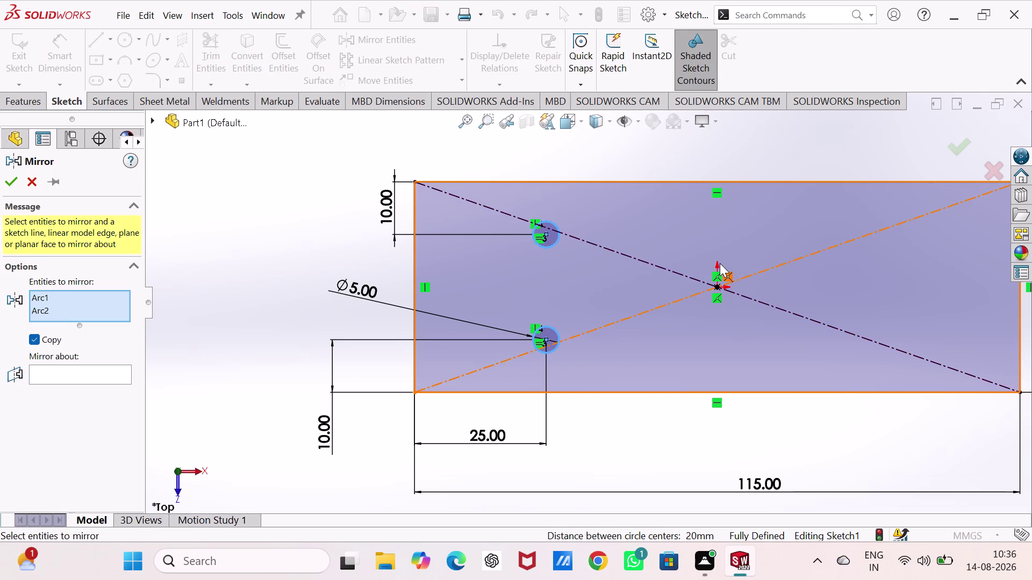
click(717, 265)
click(718, 265)
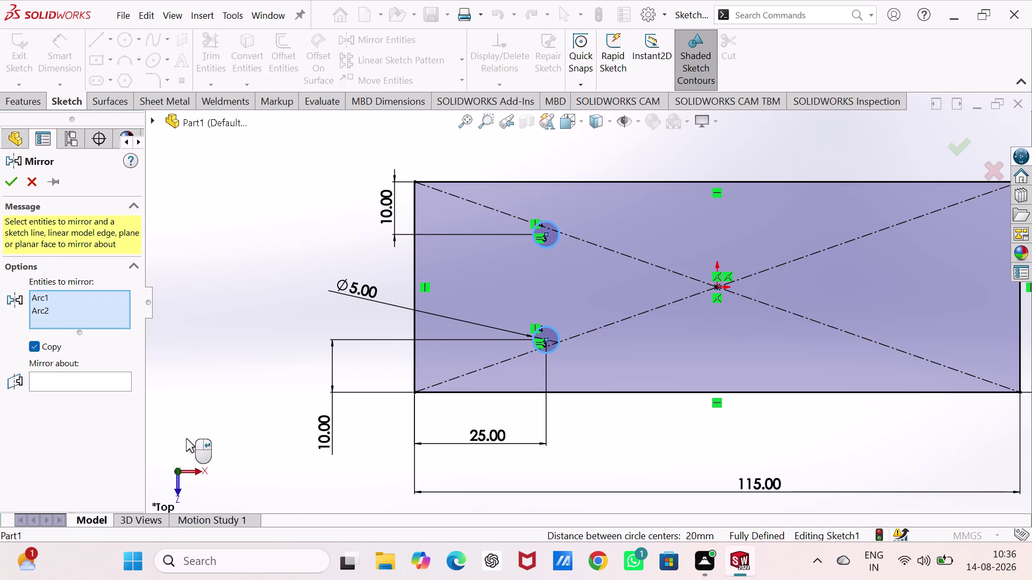
click(129, 382)
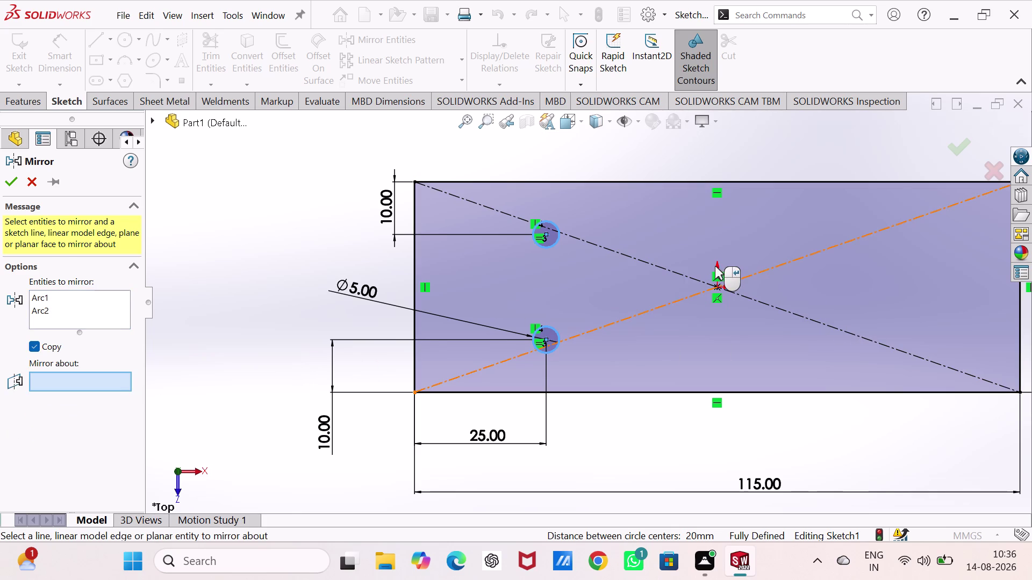
Zoom around the sketch, then cancel the unfinished mirror with Esc.
scroll(down, 3)
scroll(up, 3)
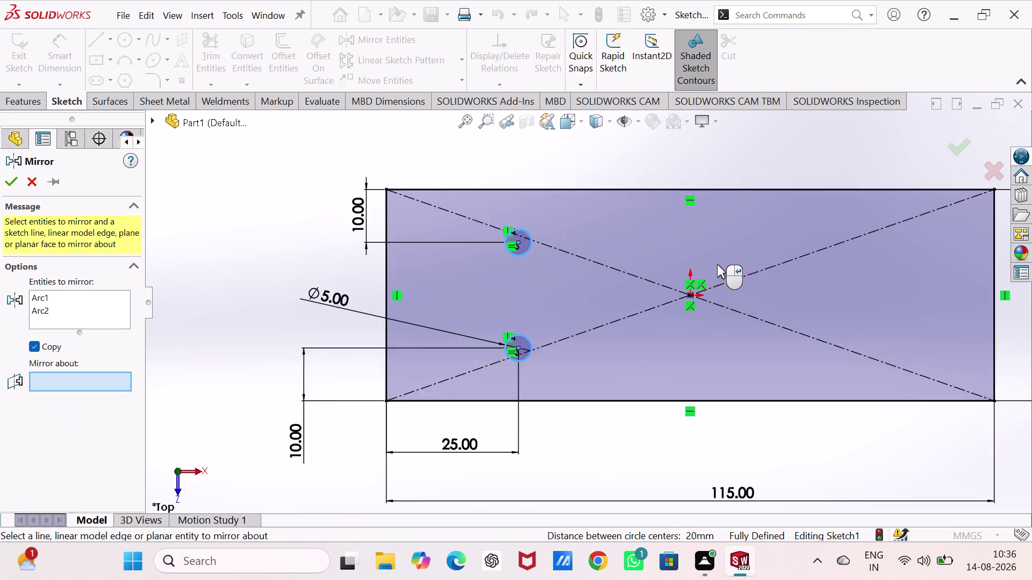
scroll(up, 3)
scroll(down, 3)
scroll(down, 3)
scroll(down, 3)
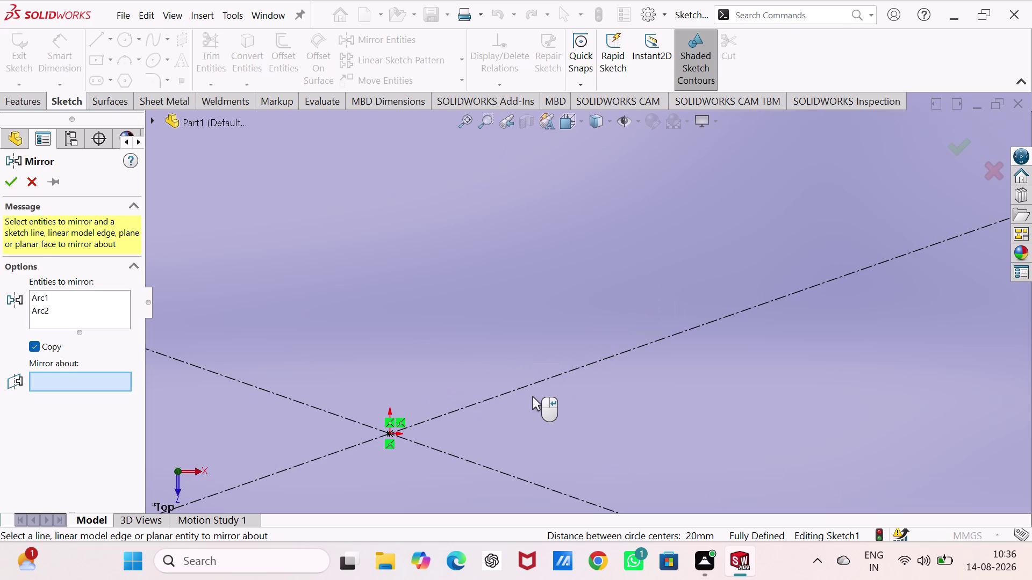
middle_click(532, 396)
scroll(up, 3)
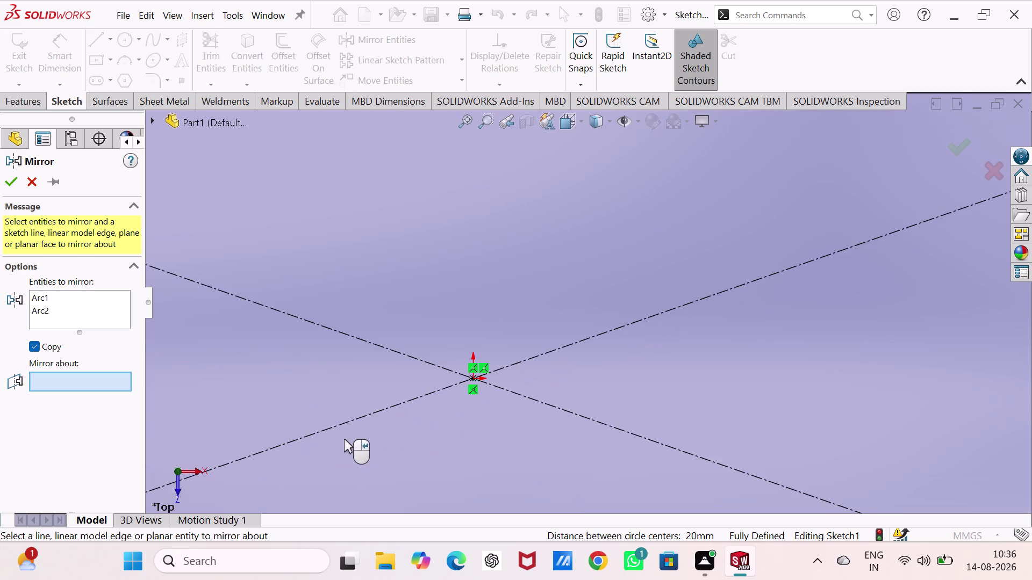
click(474, 378)
scroll(down, 3)
scroll(up, 3)
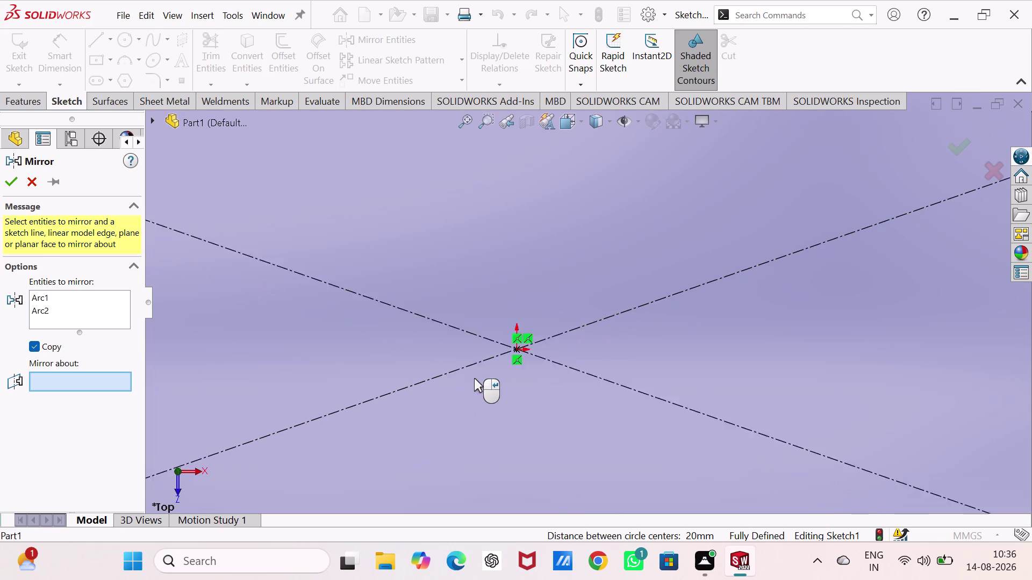
scroll(up, 3)
scroll(up, 3)
scroll(up, 3)
scroll(down, 3)
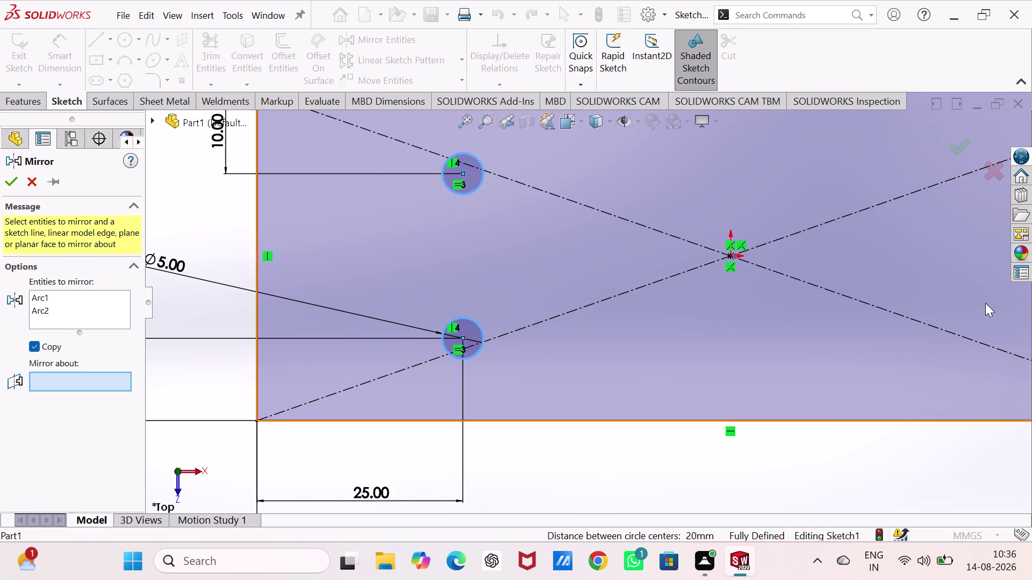
key(Escape)
key(Escape)
scroll(up, 3)
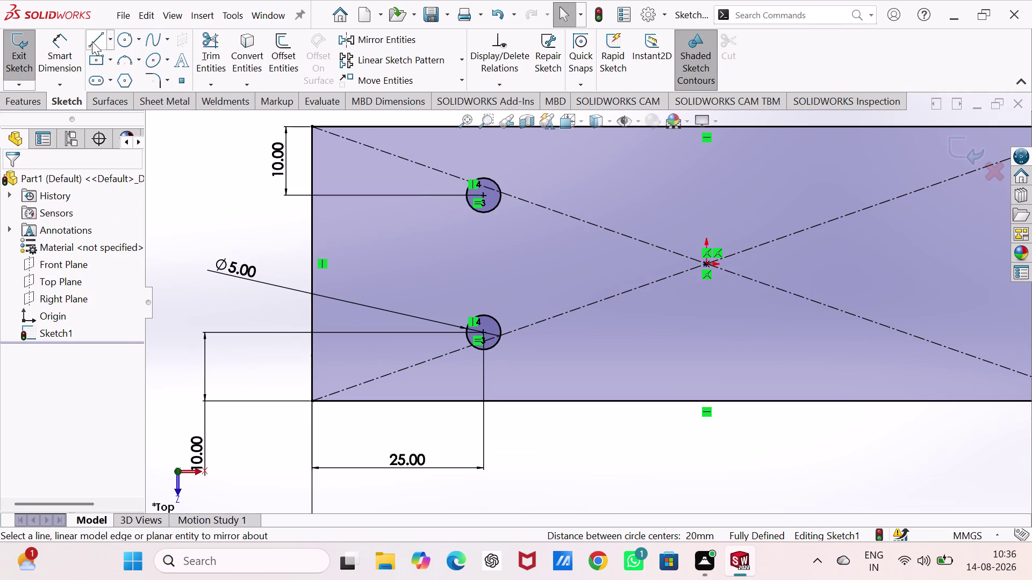
Draw a vertical centerline upward from the rectangle's centre point.
click(108, 40)
click(119, 83)
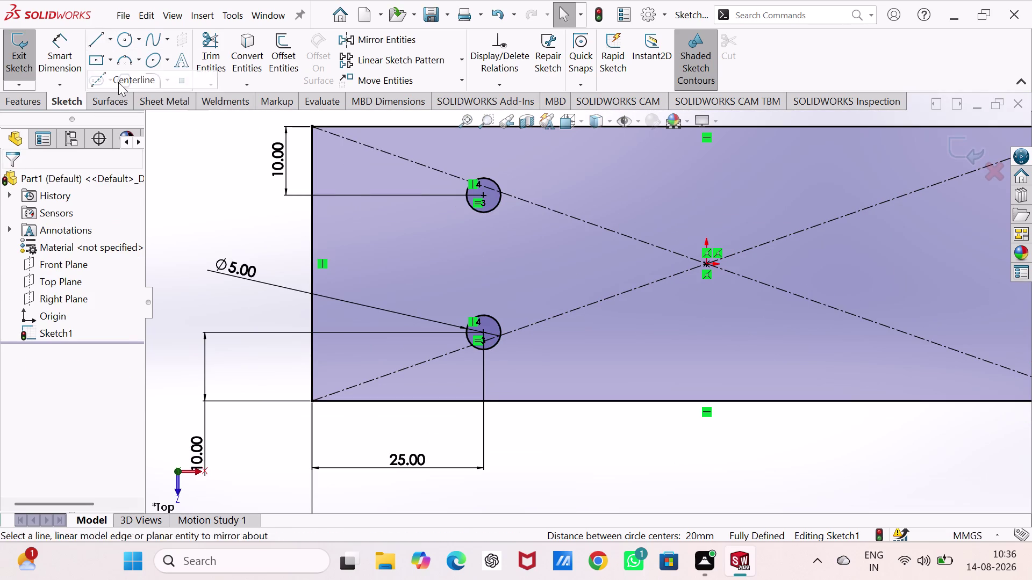
click(708, 263)
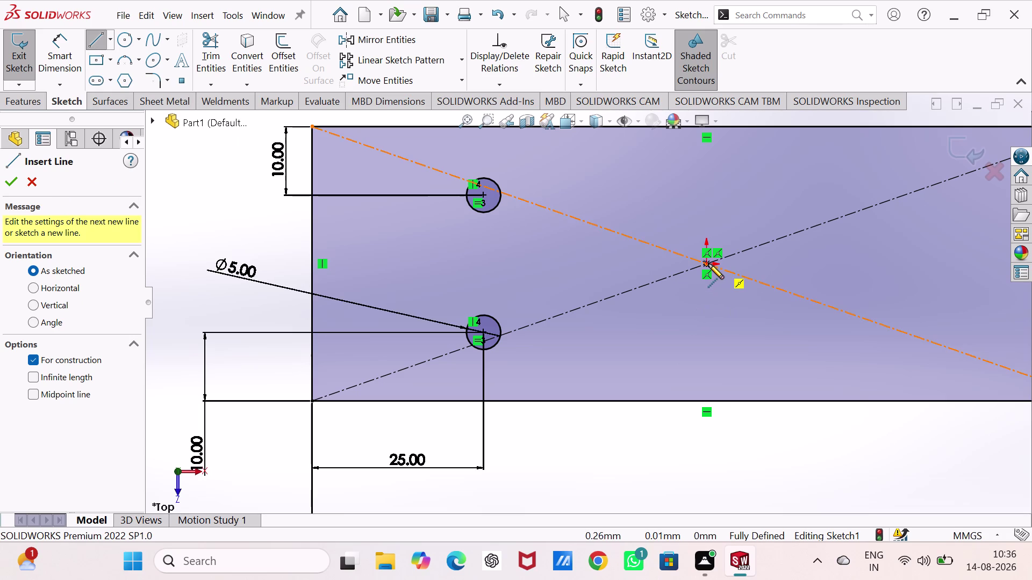
click(708, 165)
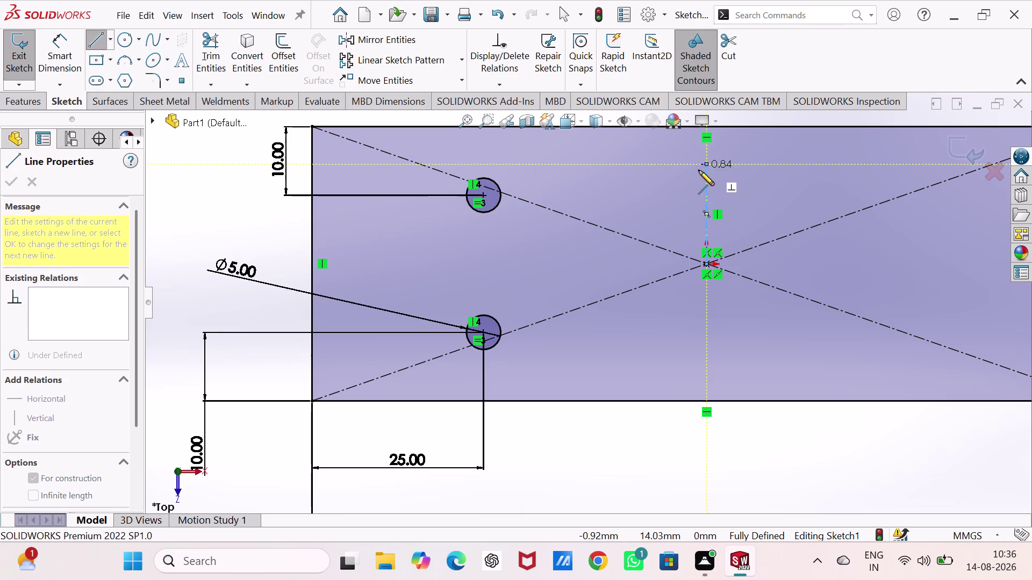
key(Escape)
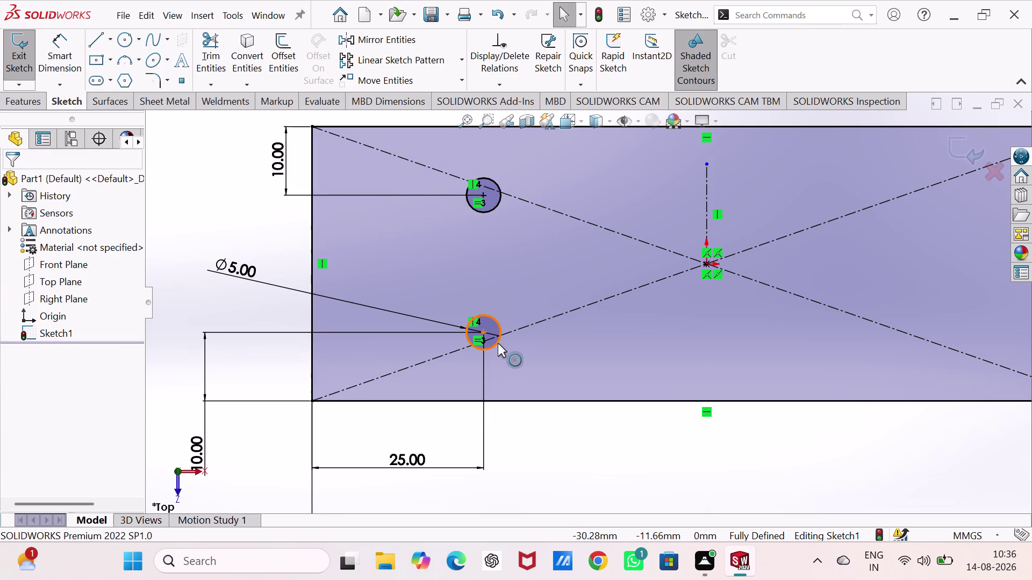
Mirror both 5 mm circles about the centerline and exit the sketch.
click(498, 344)
click(492, 210)
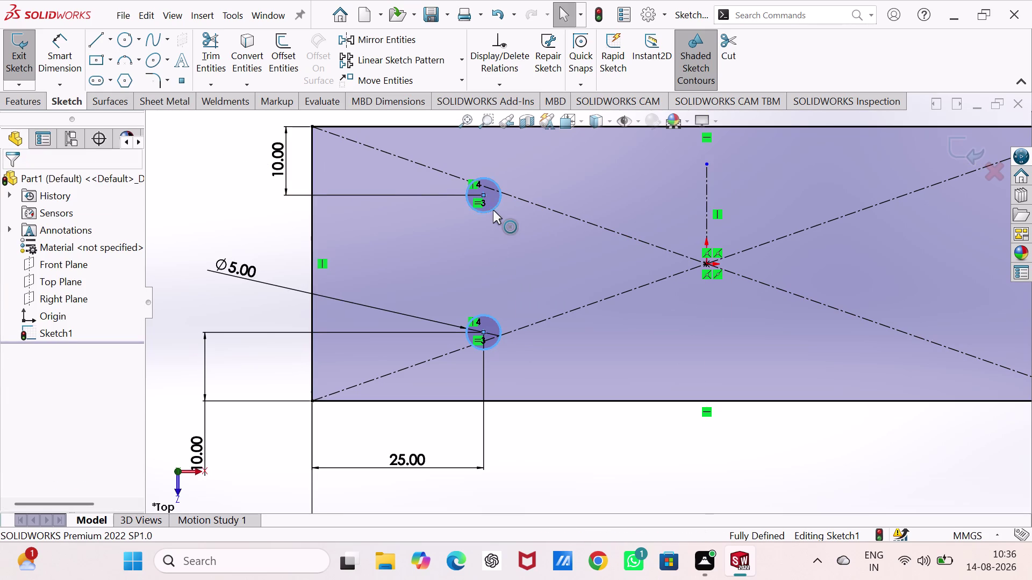
click(383, 38)
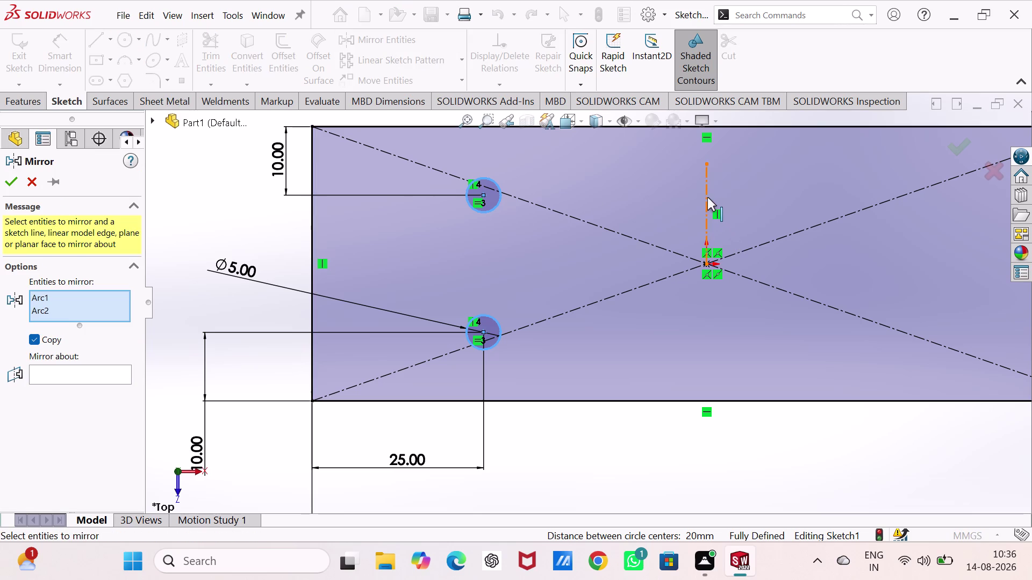
click(49, 368)
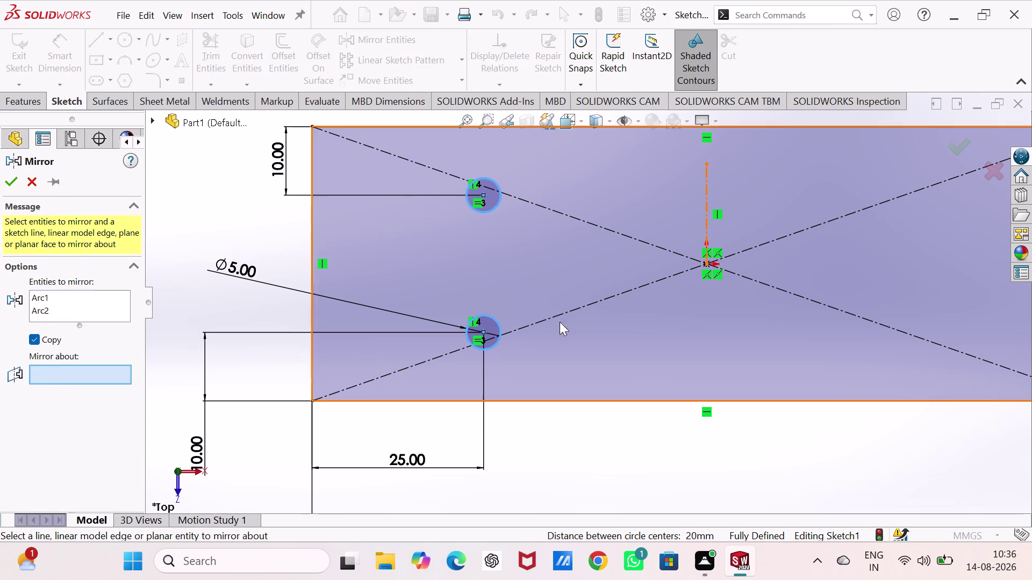
click(704, 192)
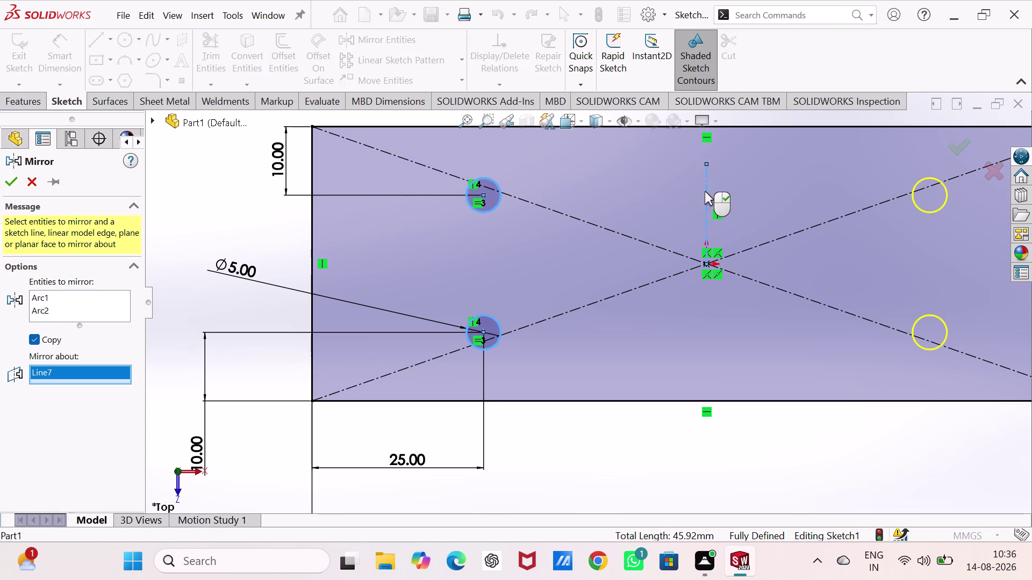
click(7, 179)
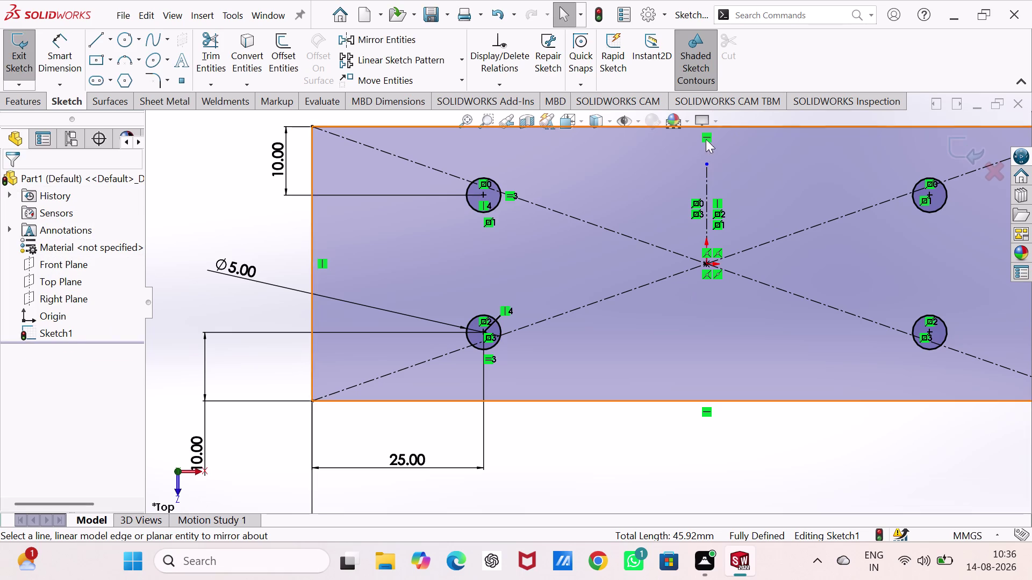
click(13, 67)
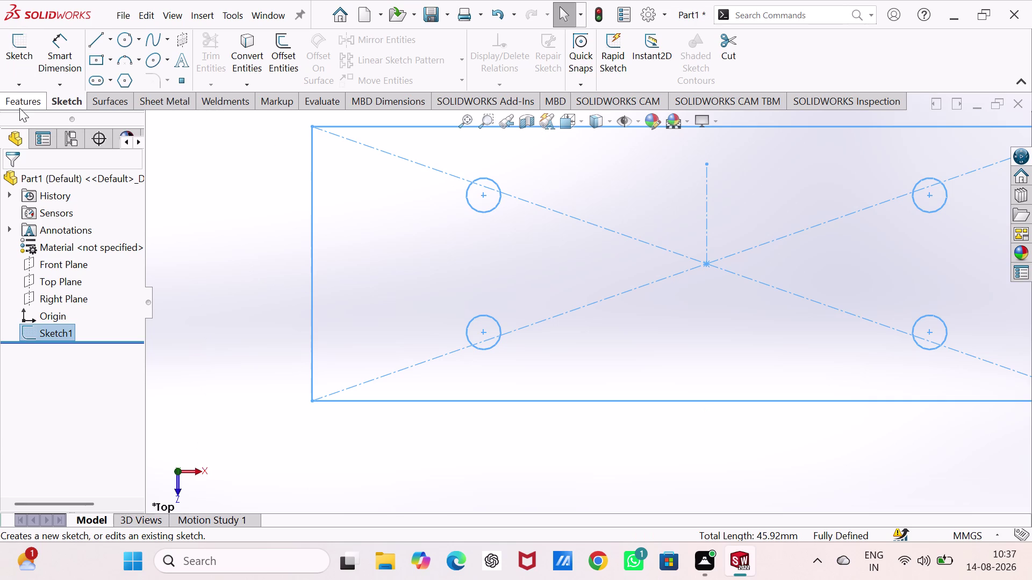
Extrude the base sketch 5 mm into a solid plate in isometric view.
key(ctrl+7)
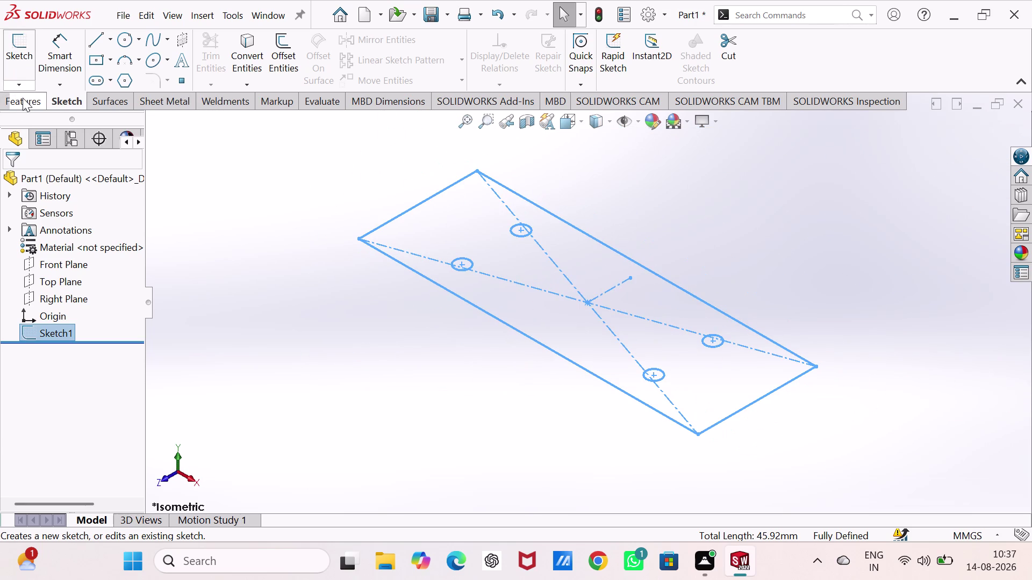
click(23, 104)
click(21, 44)
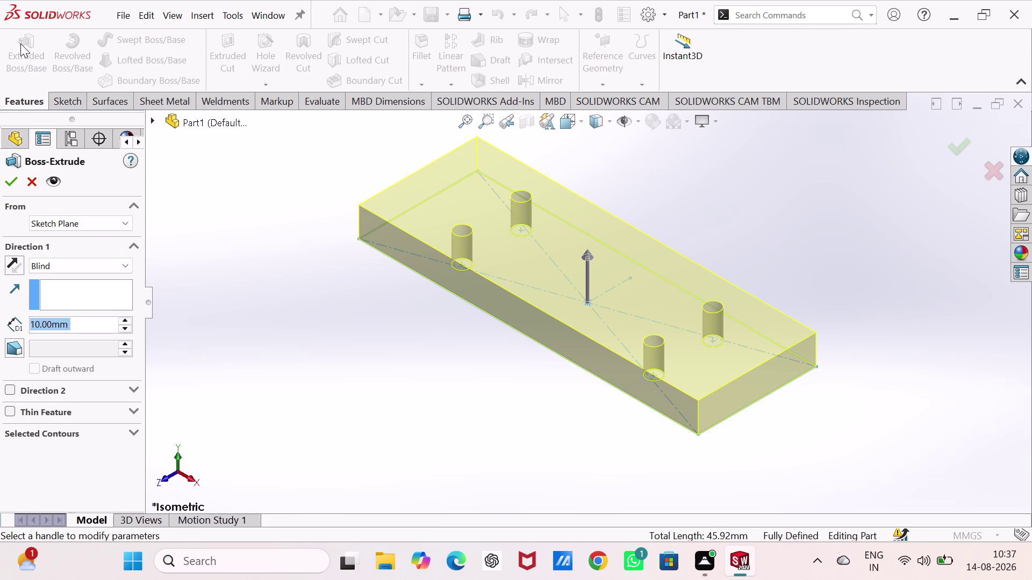
key(5)
key(Return)
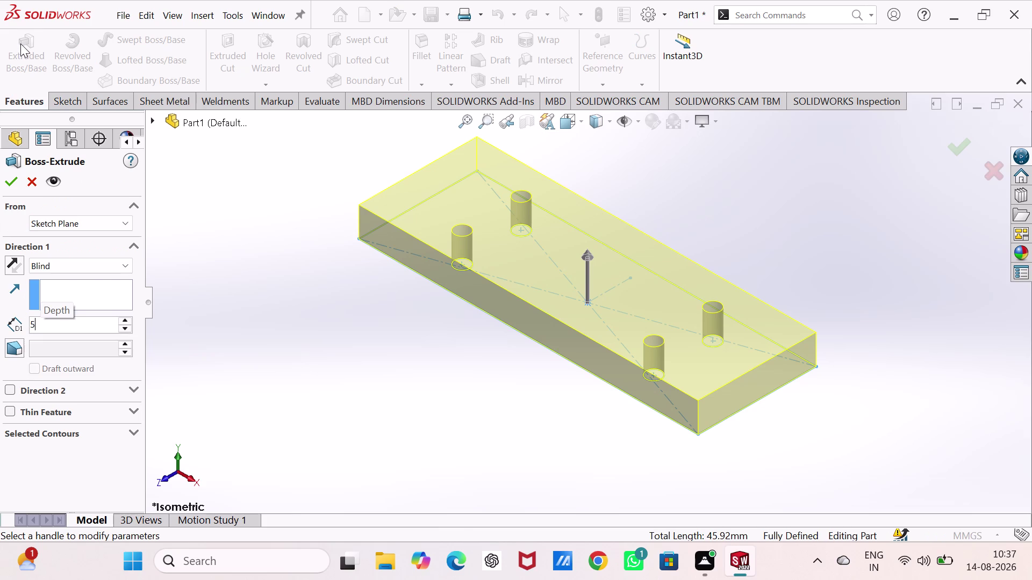
click(8, 187)
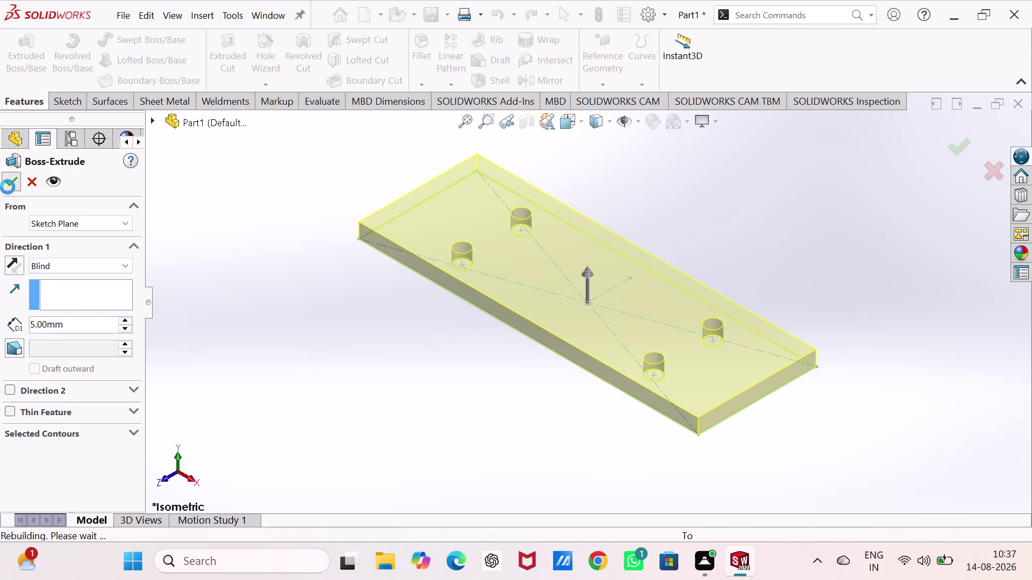
click(286, 316)
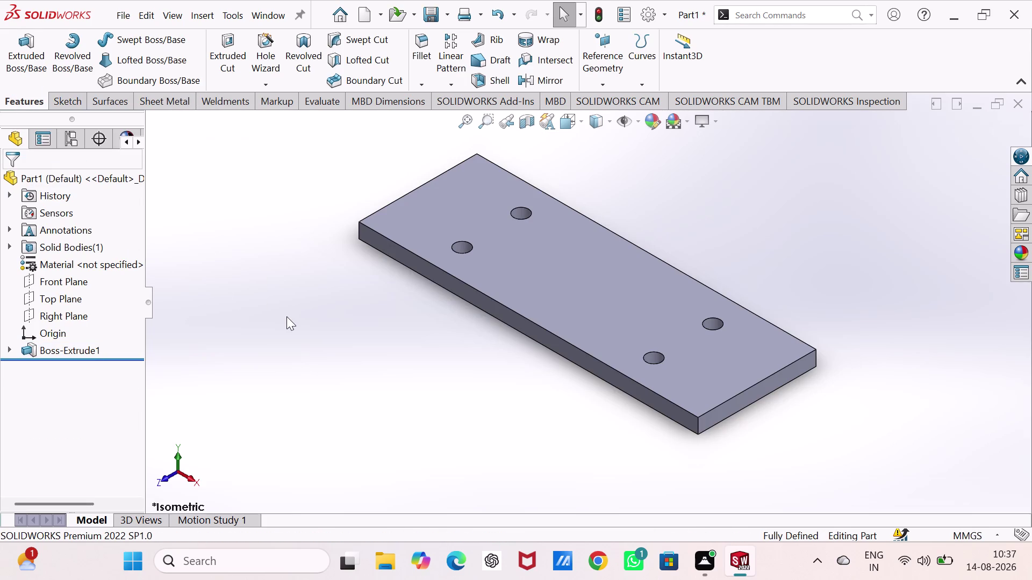
Orbit the plate to inspect it from several angles.
middle_drag(408, 293, 335, 376)
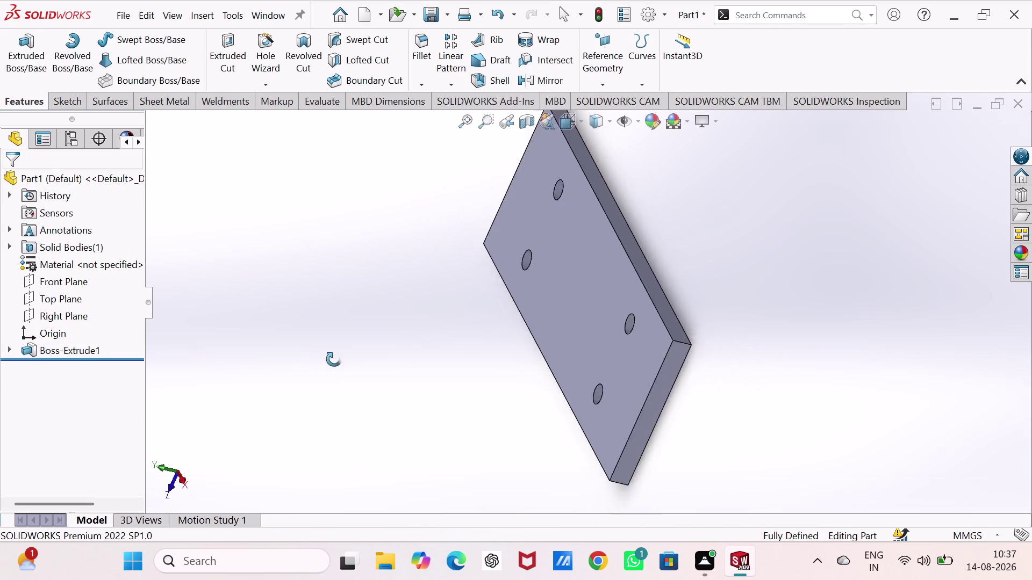
middle_drag(336, 376, 552, 300)
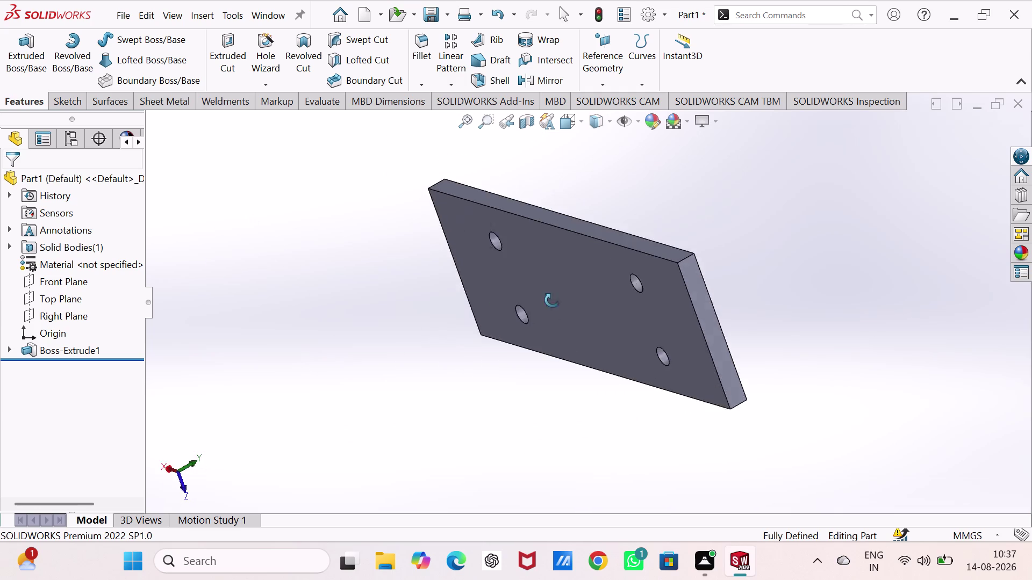
middle_drag(552, 300, 821, 404)
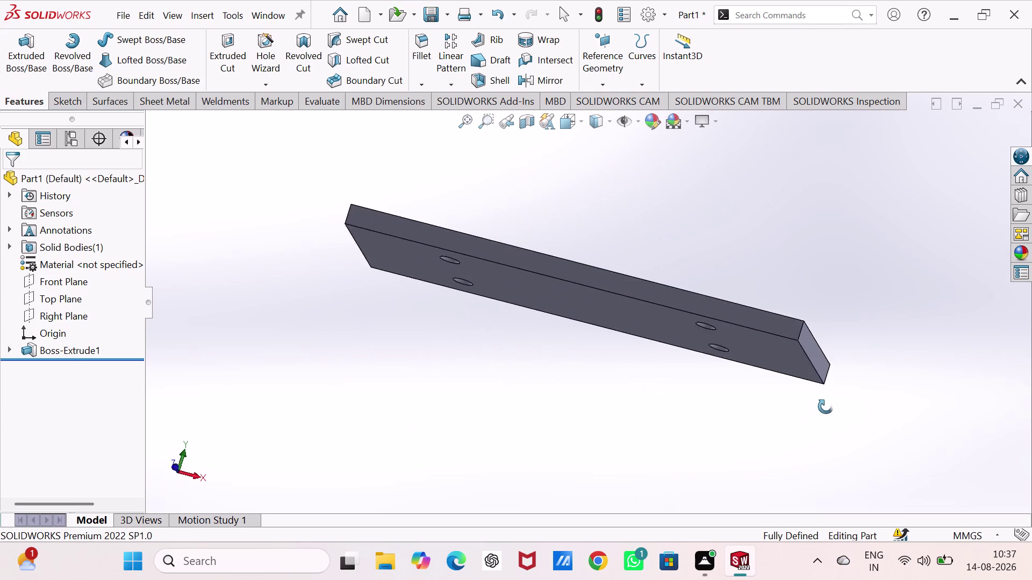
middle_drag(821, 405, 815, 495)
click(872, 209)
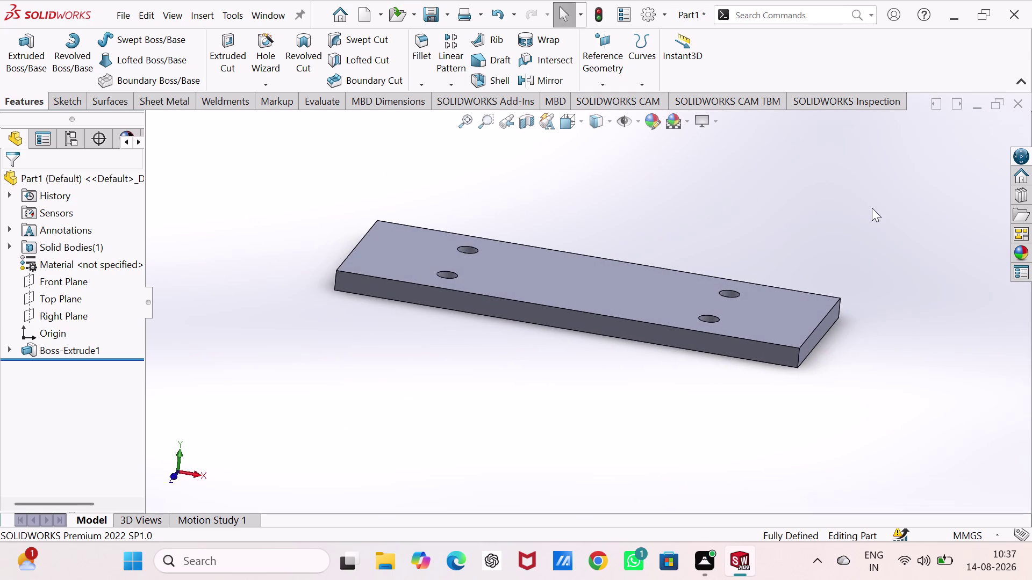
click(1014, 250)
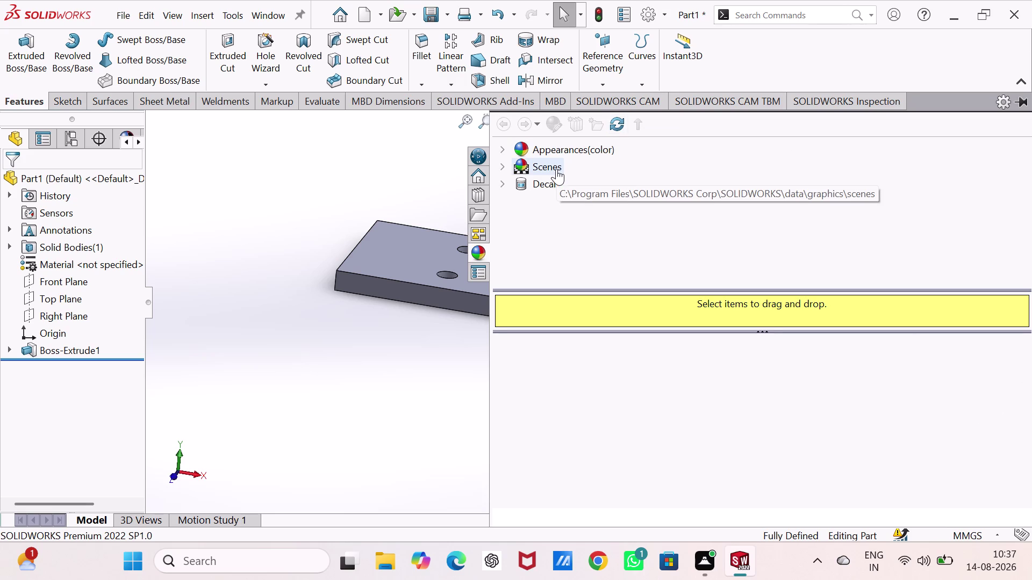
Apply the polished bronze metal appearance to the whole plate part.
click(534, 151)
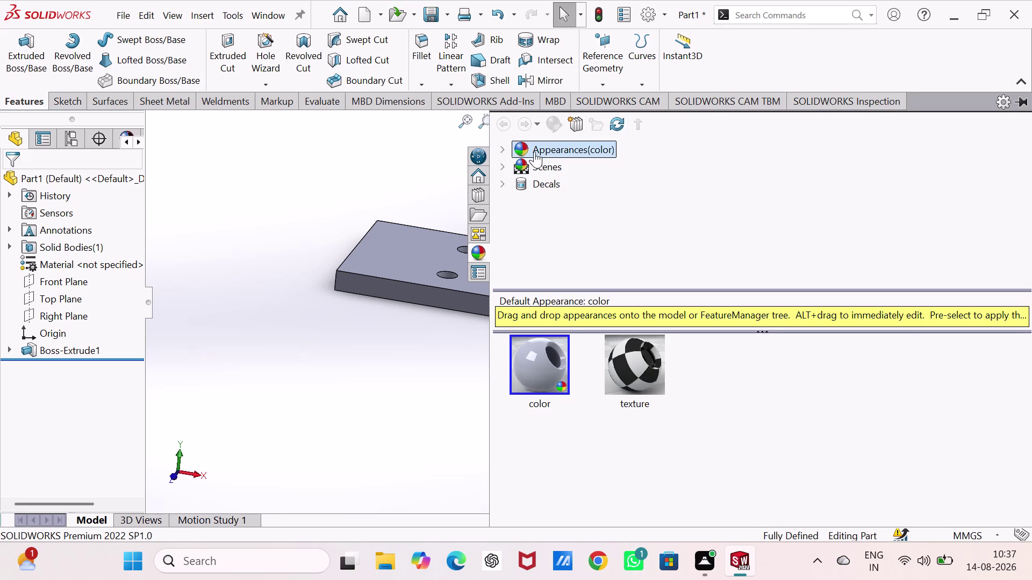
click(547, 367)
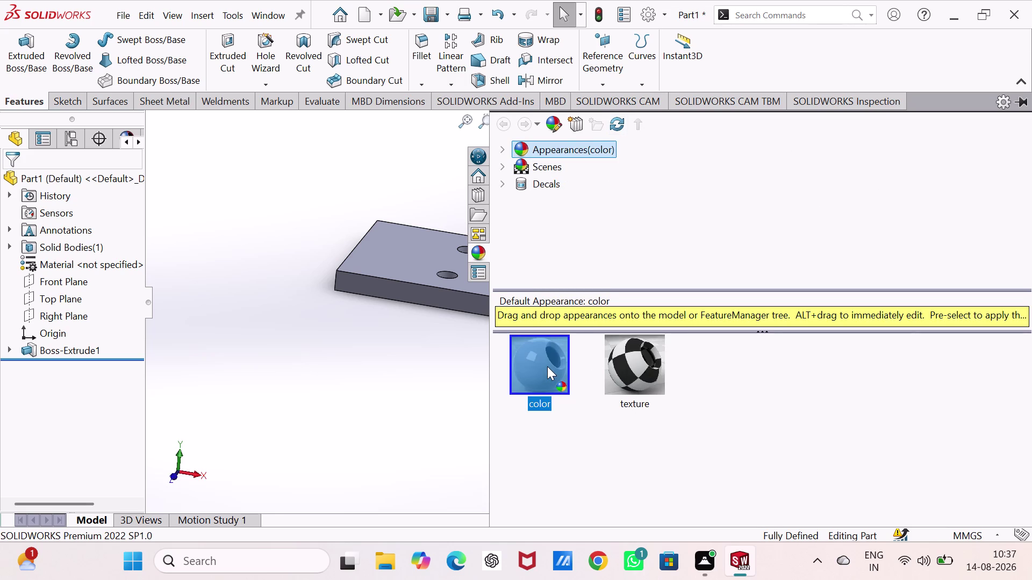
click(500, 147)
click(554, 177)
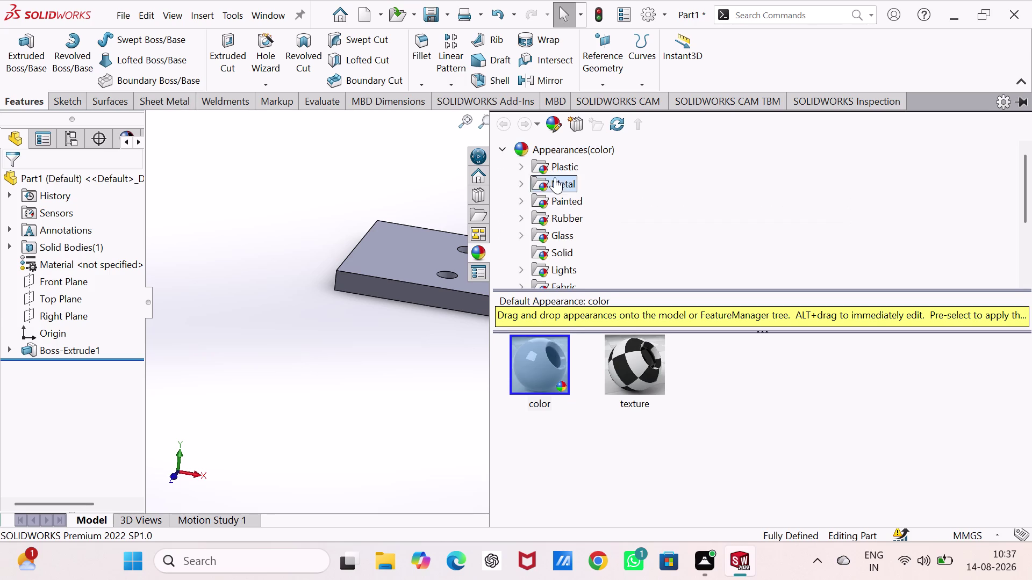
drag(824, 355, 477, 279)
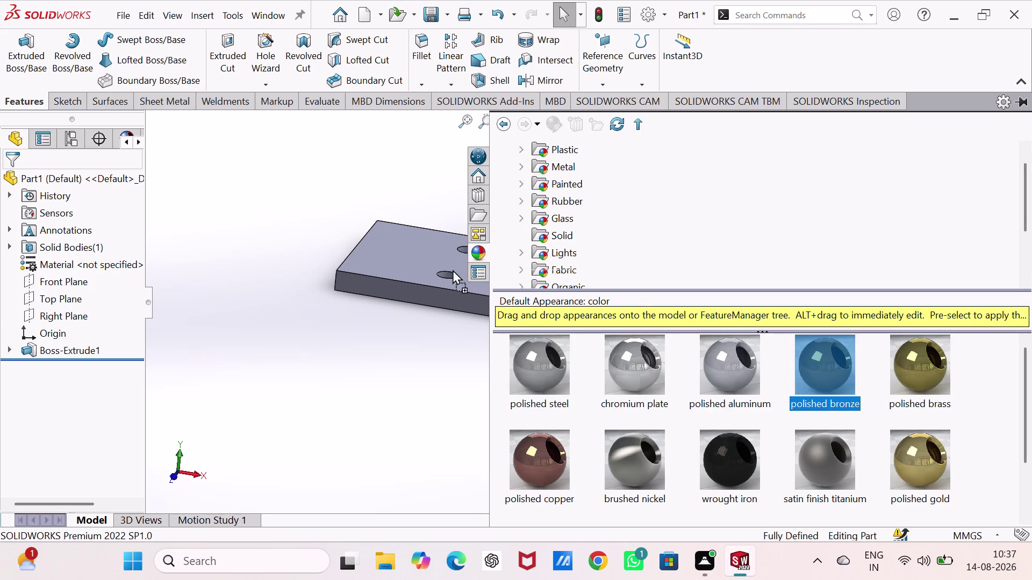
drag(477, 279, 555, 268)
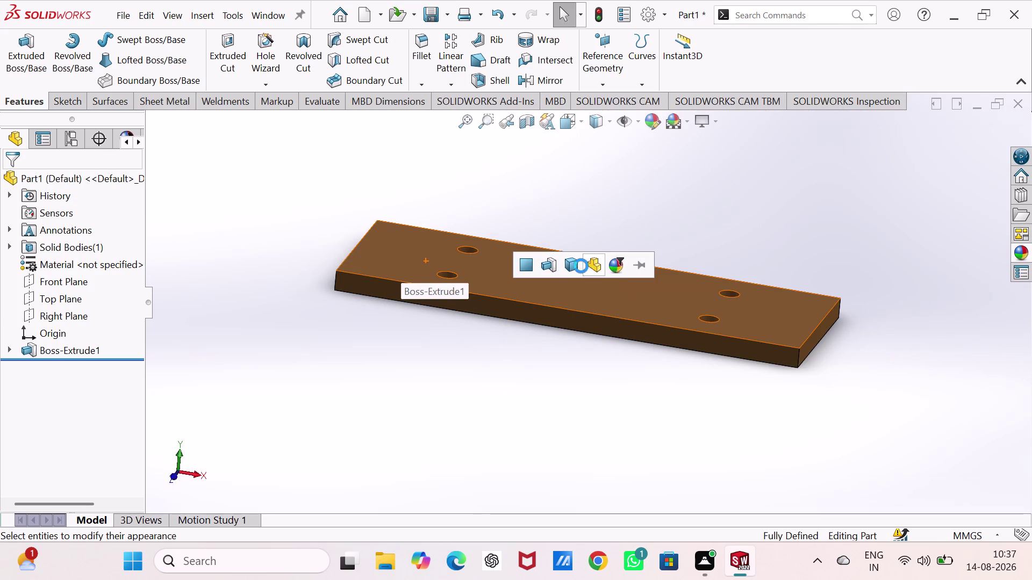
click(578, 265)
click(590, 161)
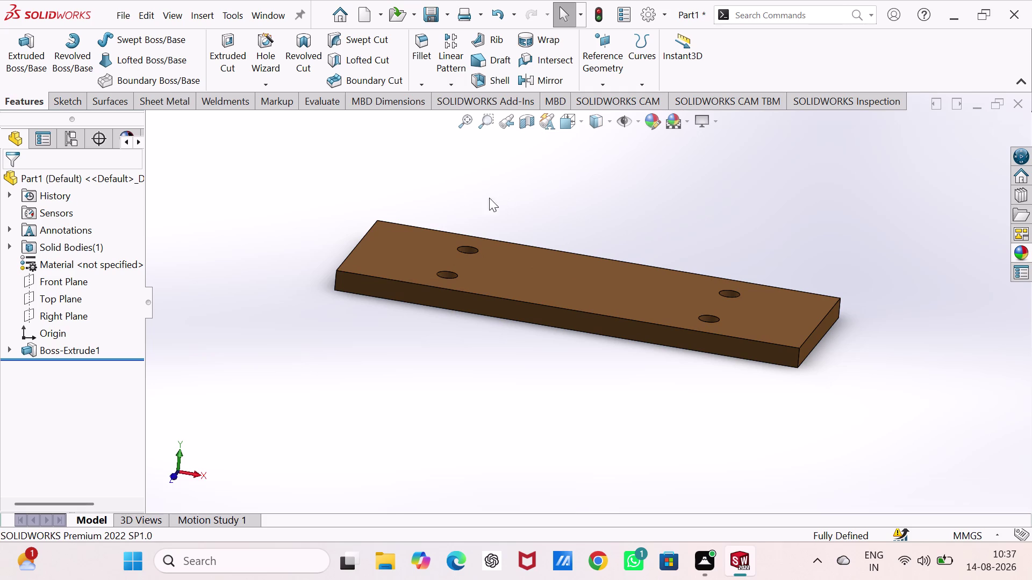
key(ctrl+s)
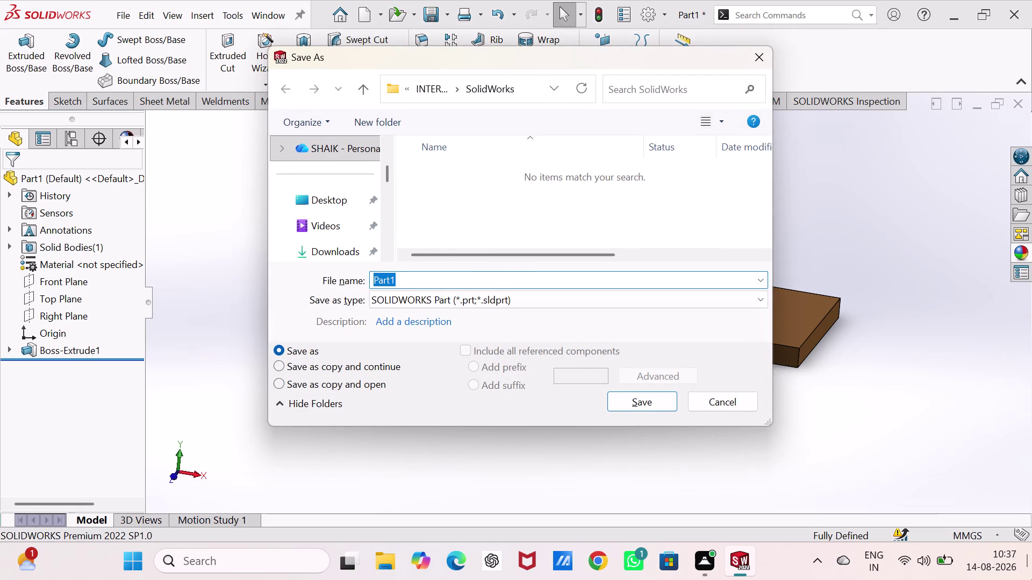
Save the bronze plate as the part 'base' and start a new document.
text(bas)
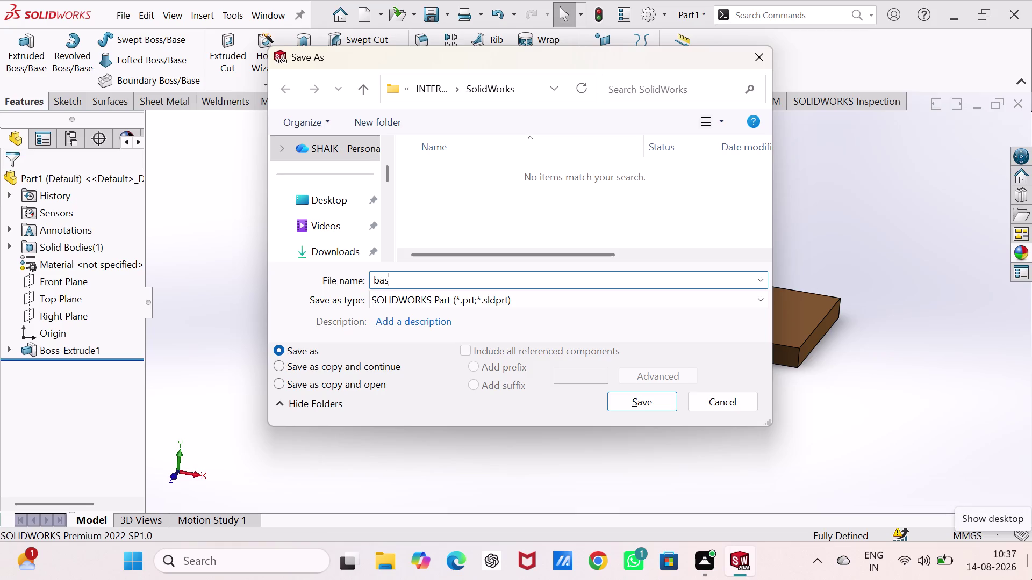
text(e)
key(Return)
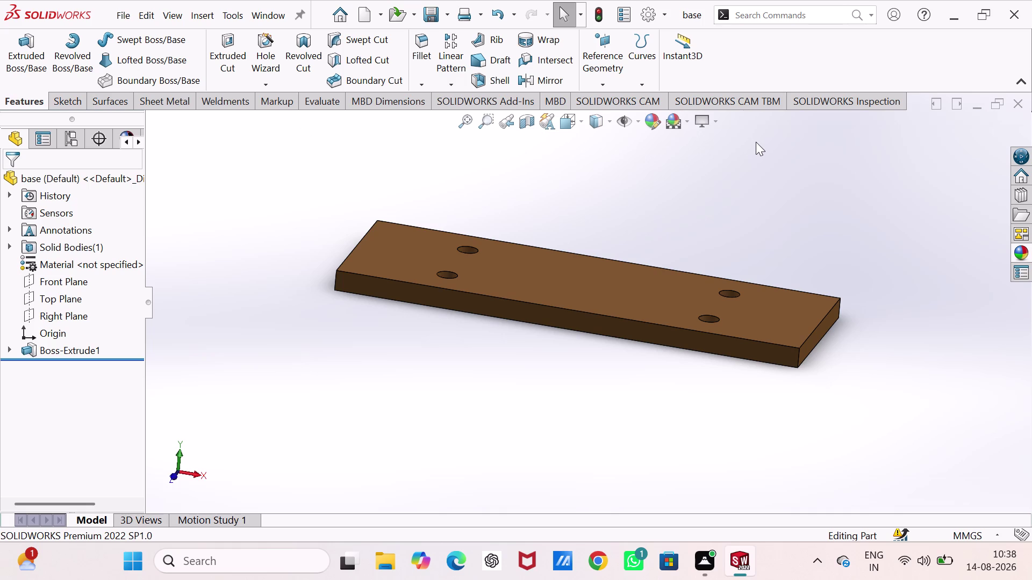
key(ctrl+n)
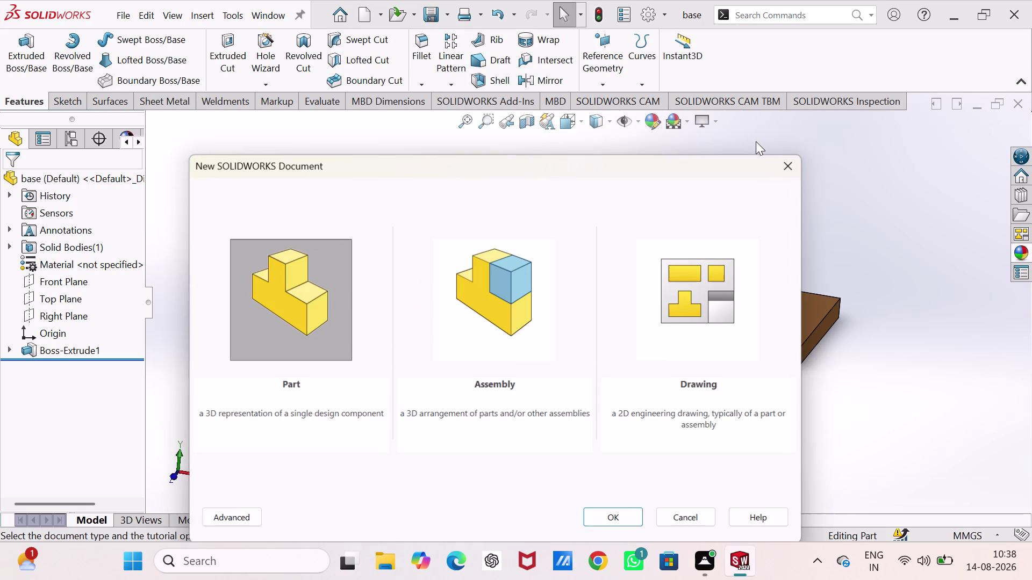
Create a blank part, then bring 'base' forward showing its Boss-Extrude1 dimensions.
key(Return)
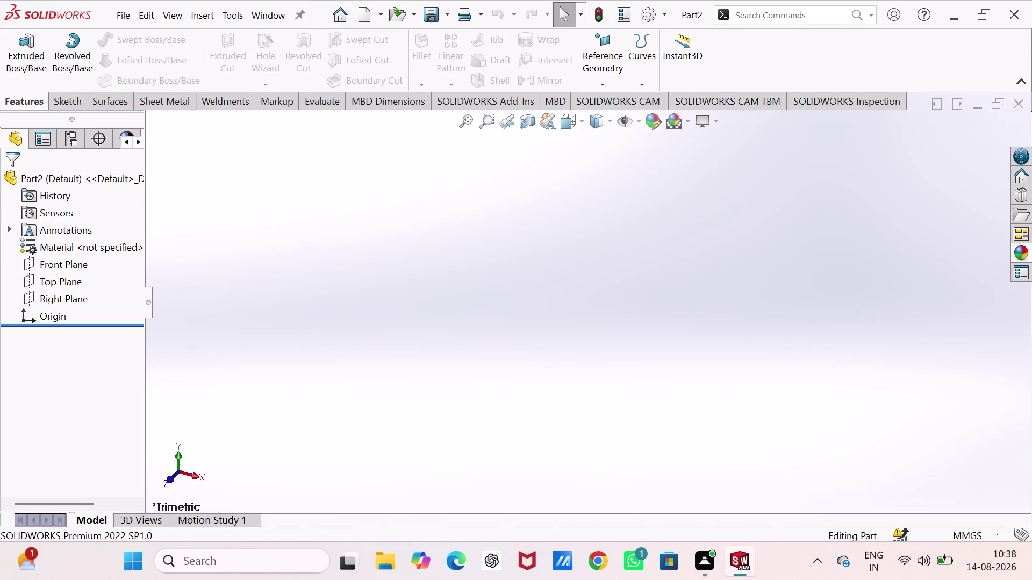
click(73, 107)
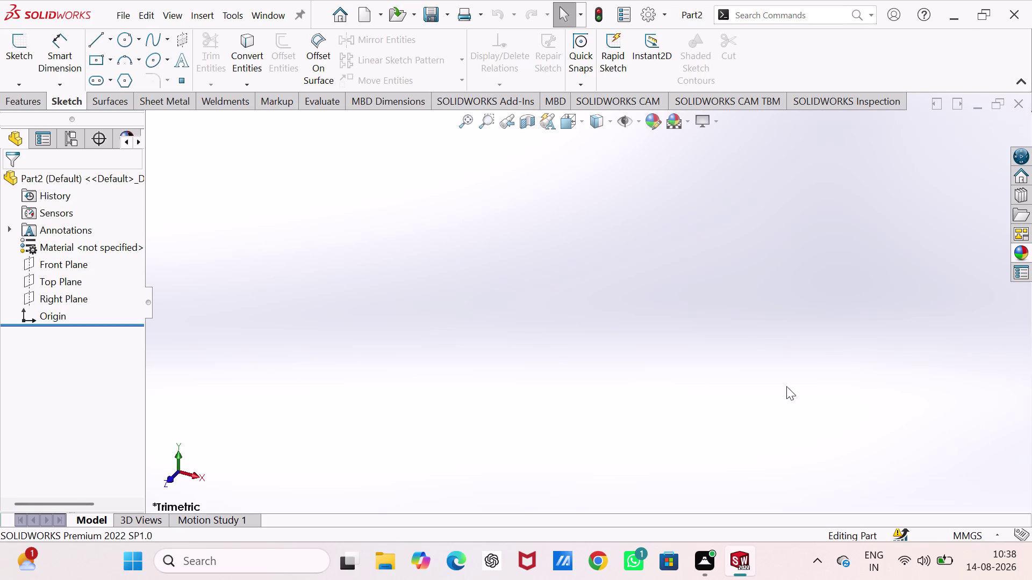
click(694, 486)
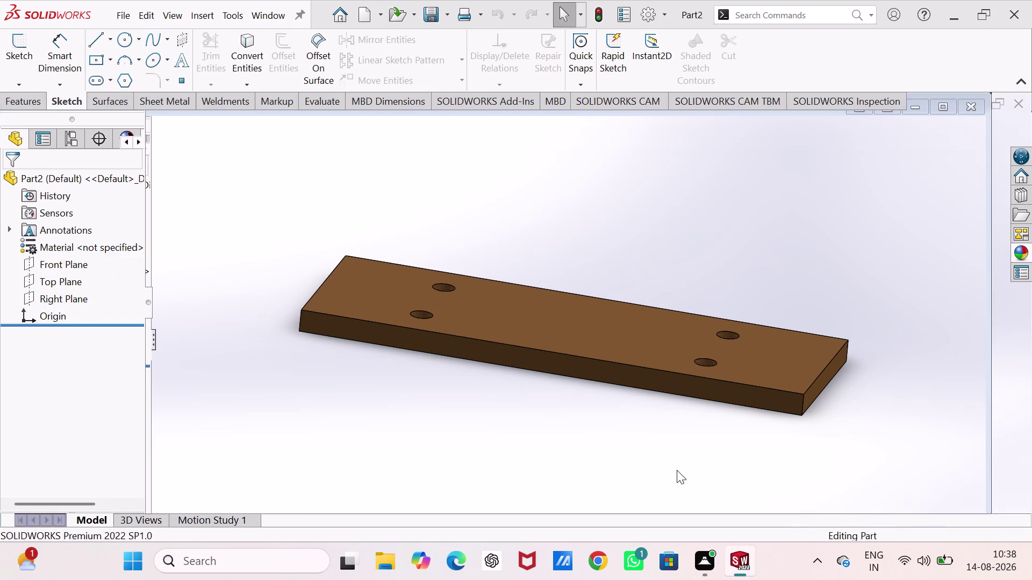
double_click(556, 280)
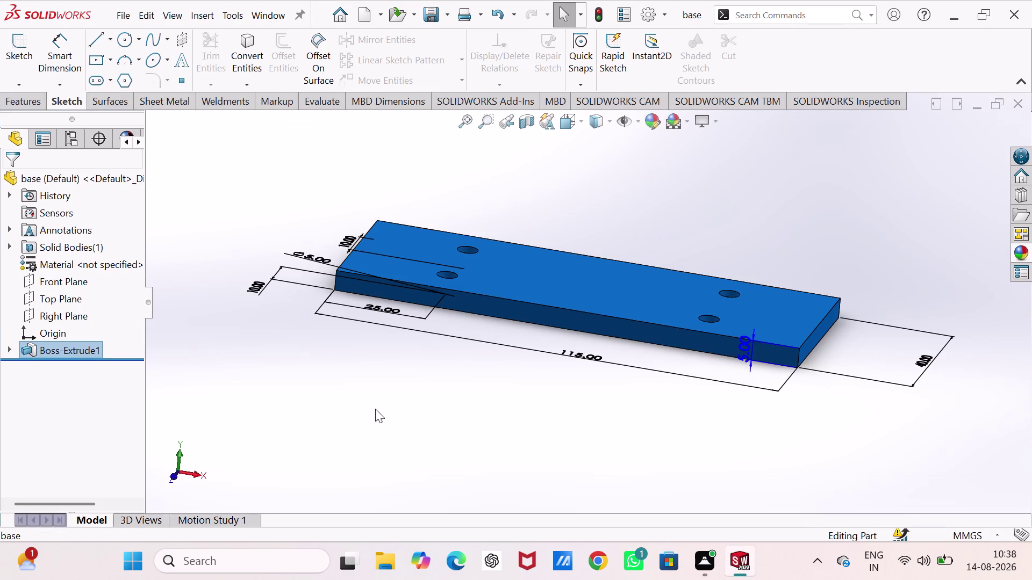
drag(375, 409, 364, 402)
click(58, 343)
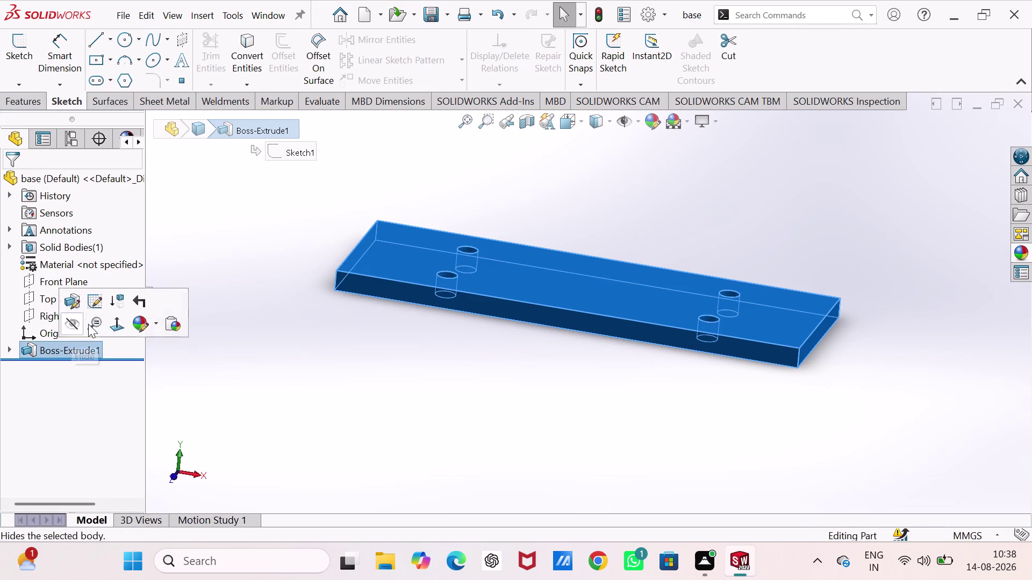
click(95, 296)
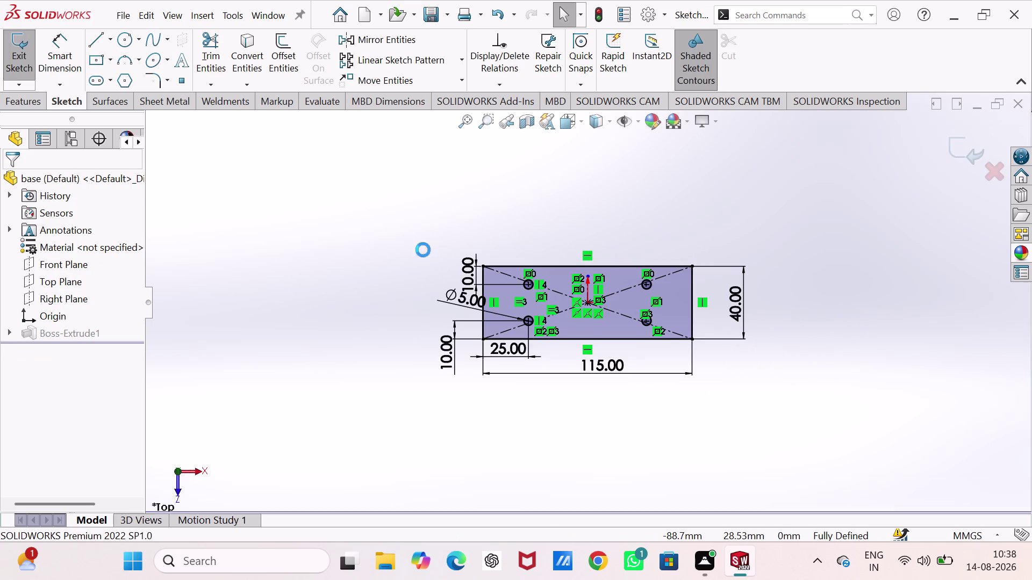
click(372, 228)
scroll(up, 3)
scroll(down, 3)
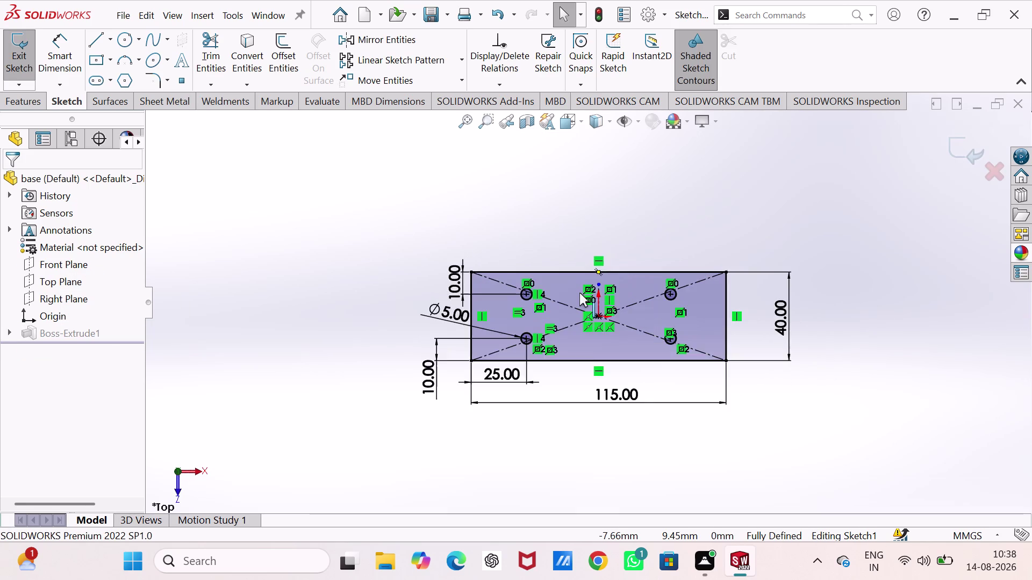
scroll(down, 3)
scroll(down, 3)
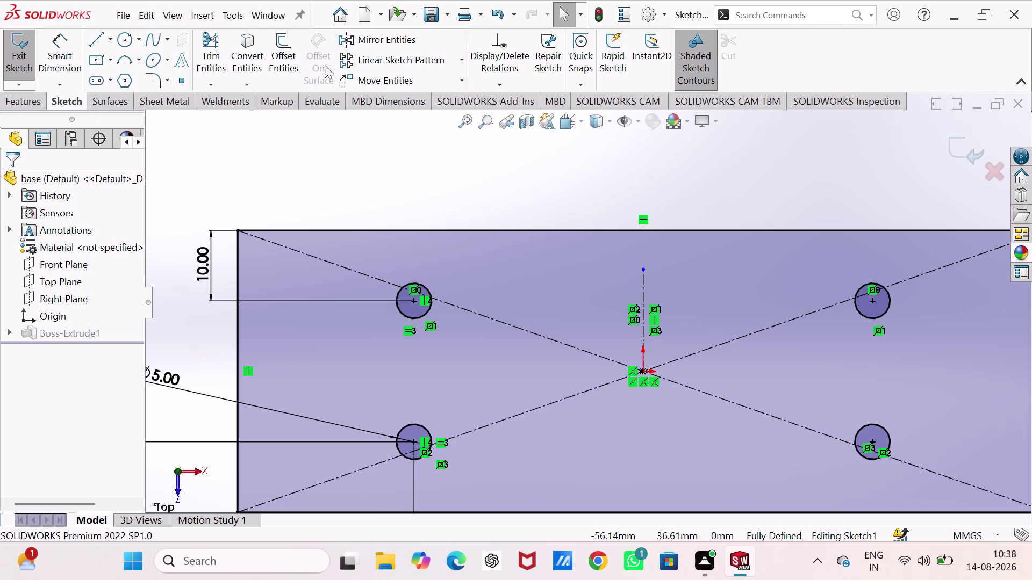
click(50, 50)
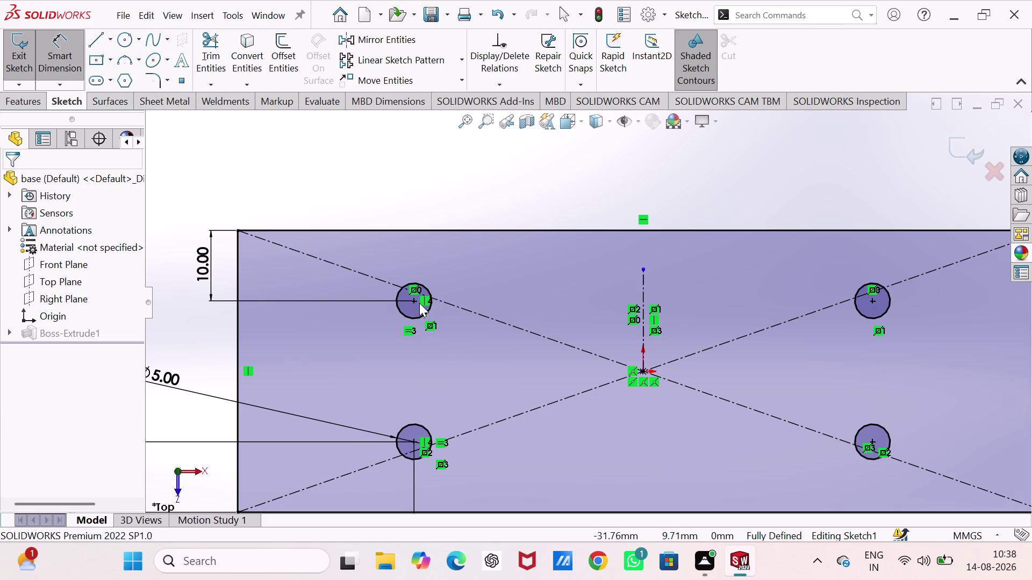
click(415, 300)
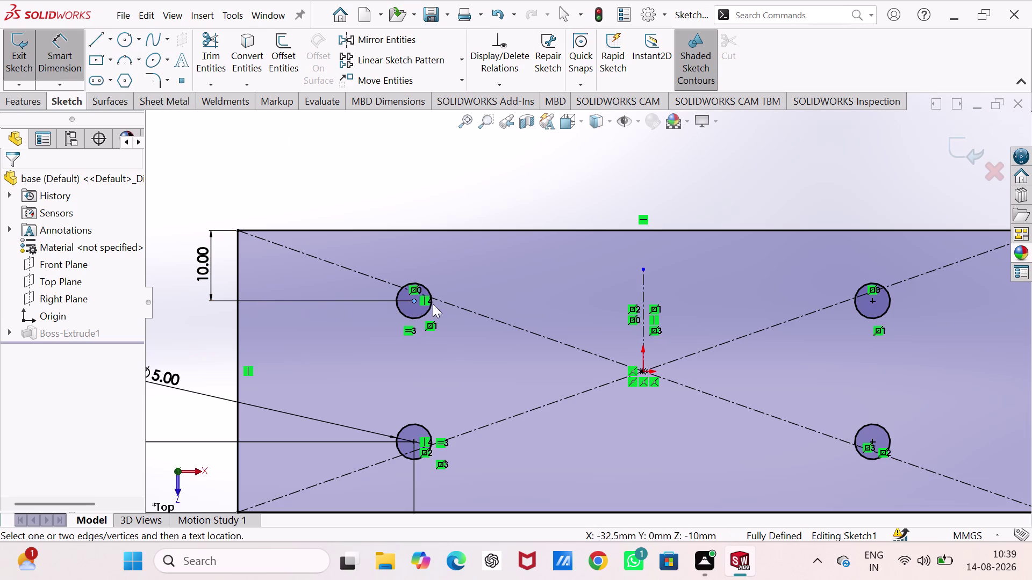
click(872, 301)
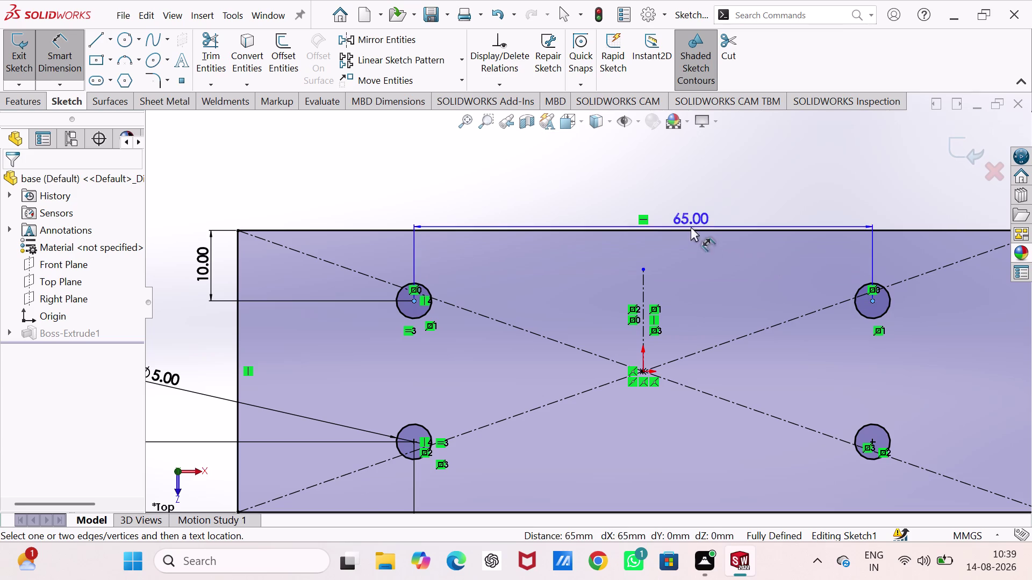
click(677, 204)
click(579, 96)
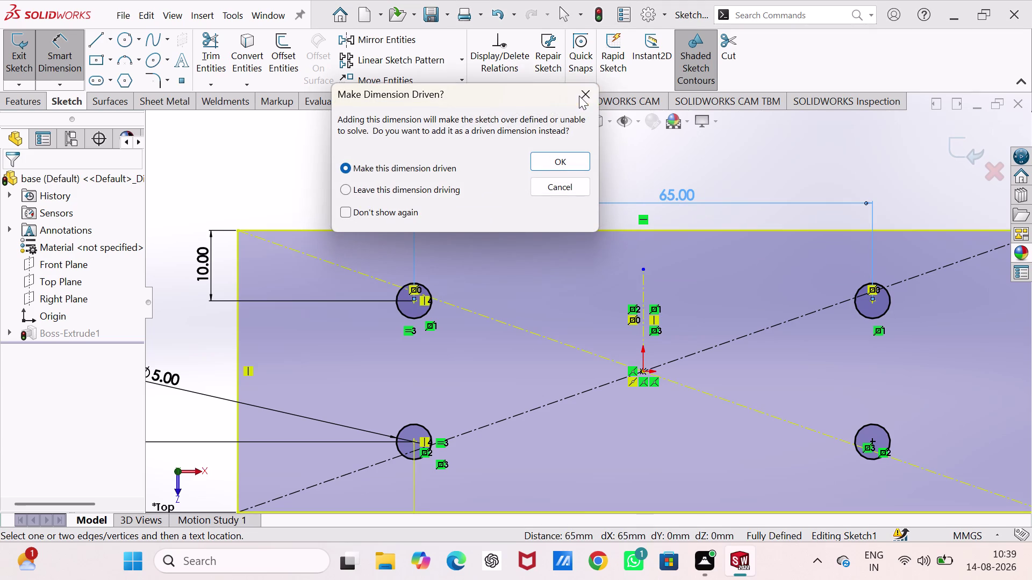
click(957, 151)
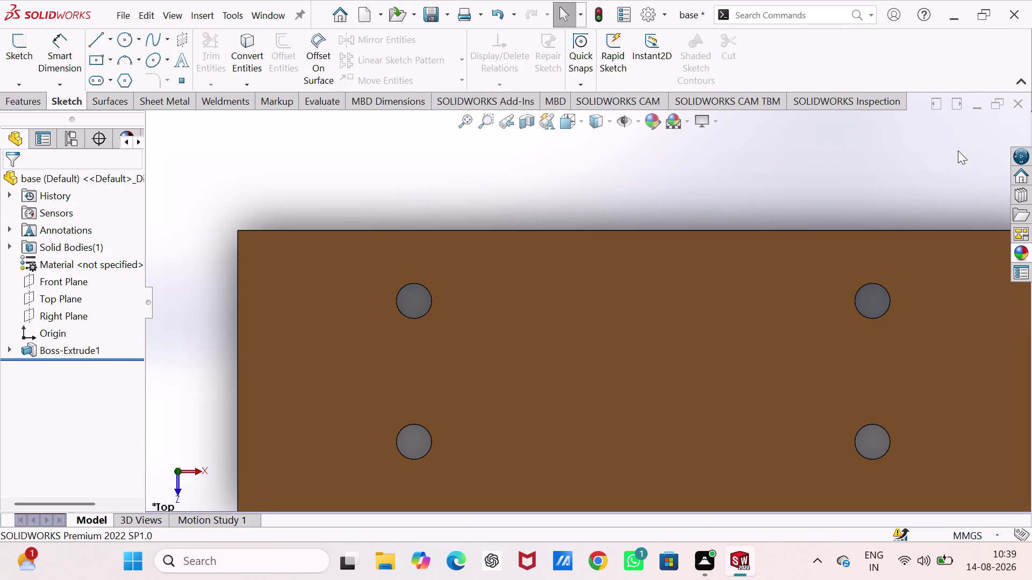
click(450, 180)
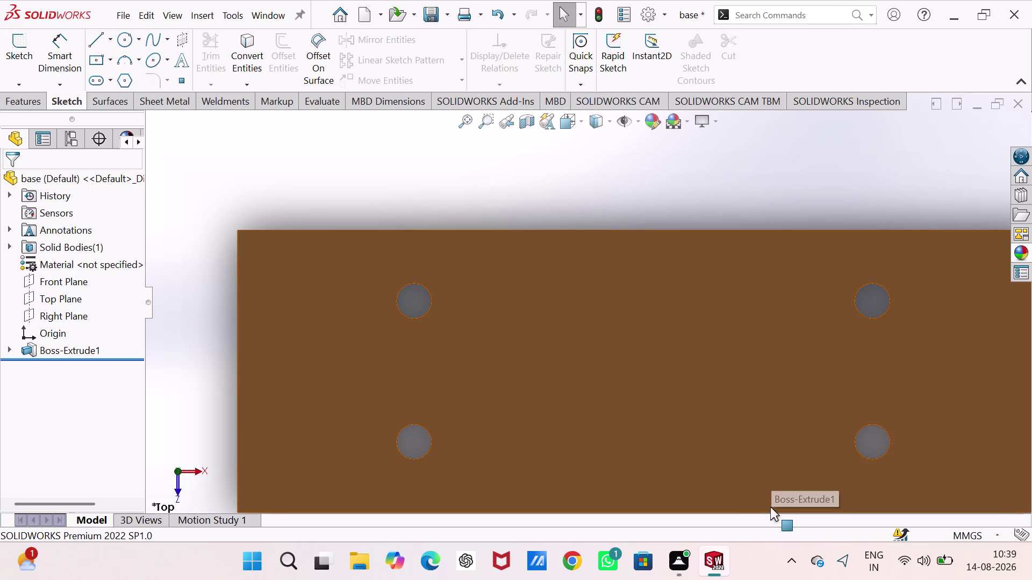
key(ctrl+7)
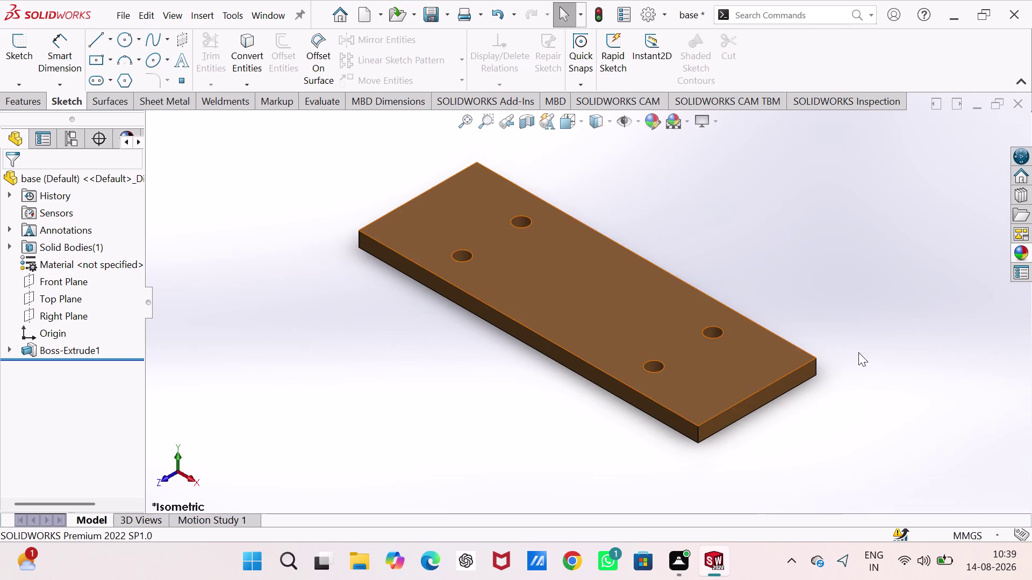
Deselect the base plate and make the empty Part2 the active document.
click(863, 279)
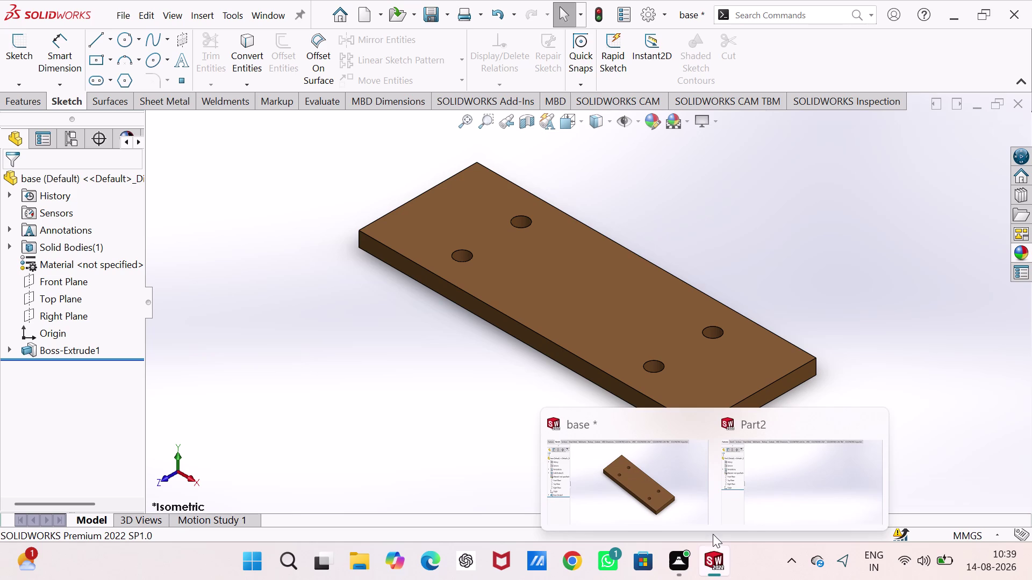
click(760, 483)
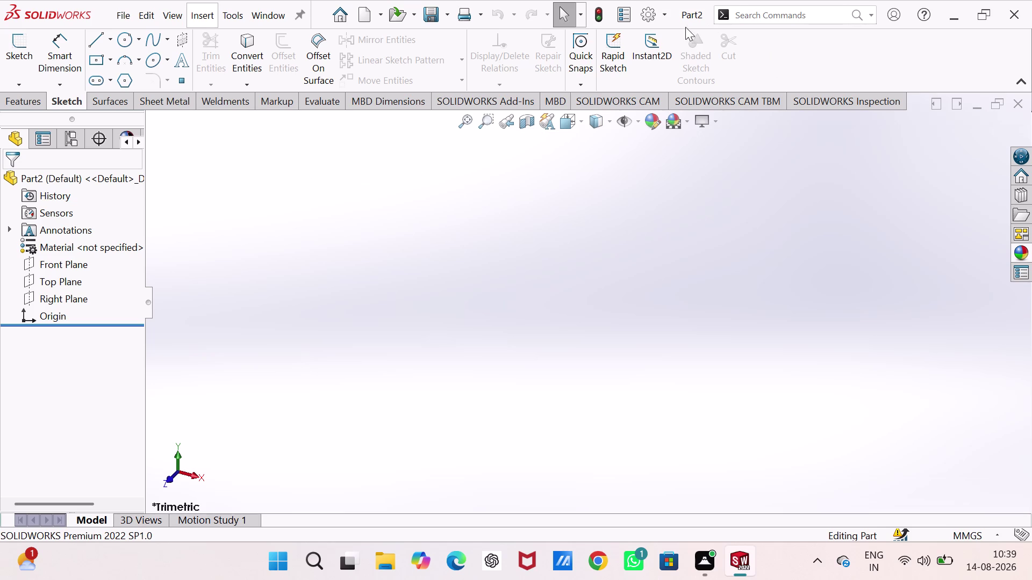
Open Customize from the Options dropdown and browse the Toolbars list.
click(660, 18)
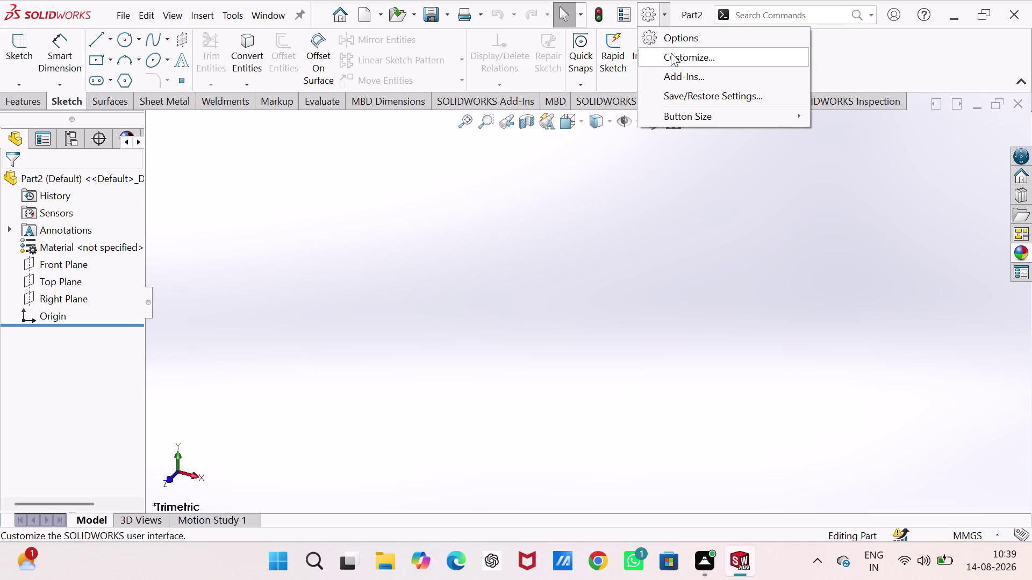
click(671, 53)
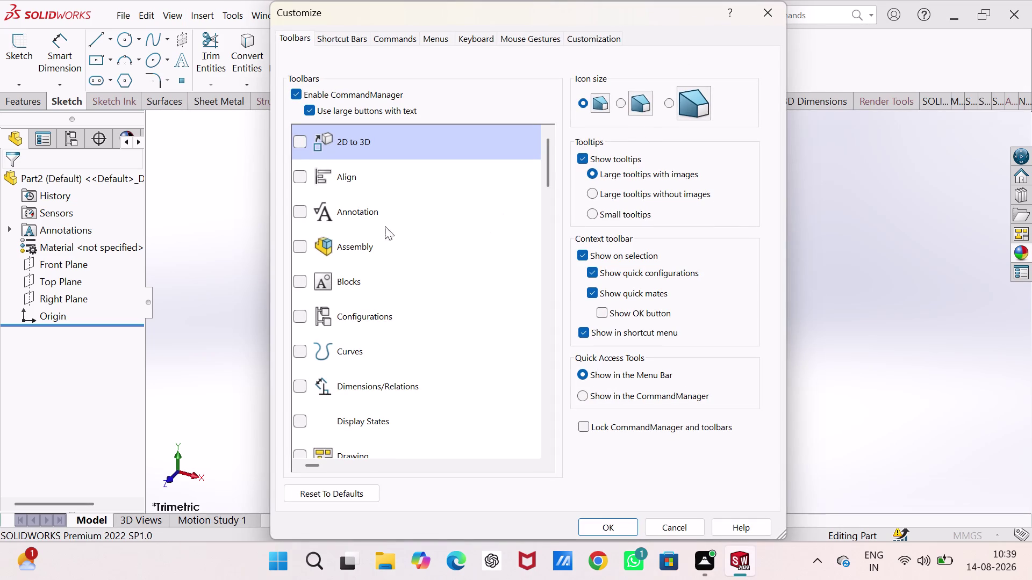
scroll(down, 3)
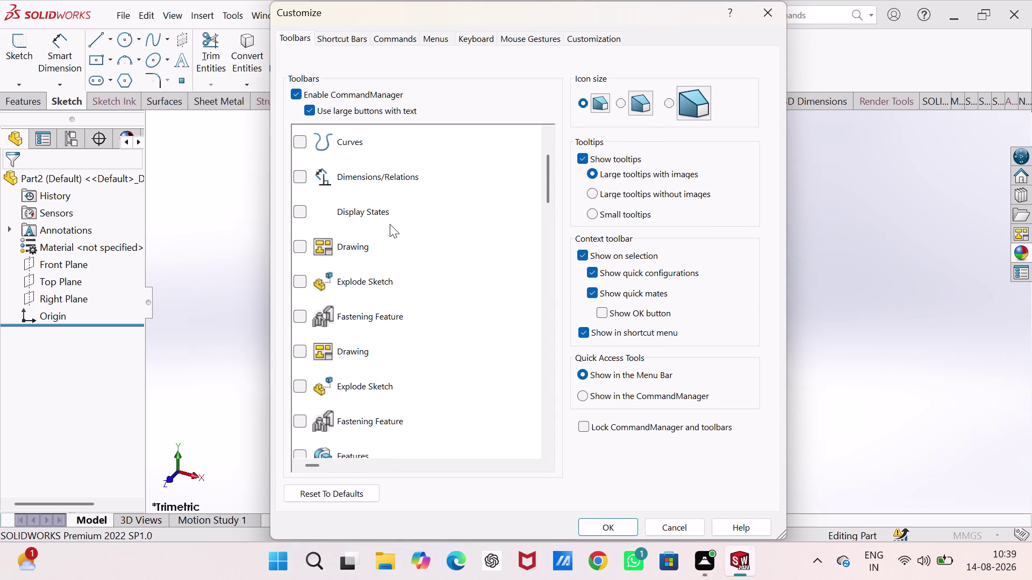
scroll(up, 3)
scroll(up, 3)
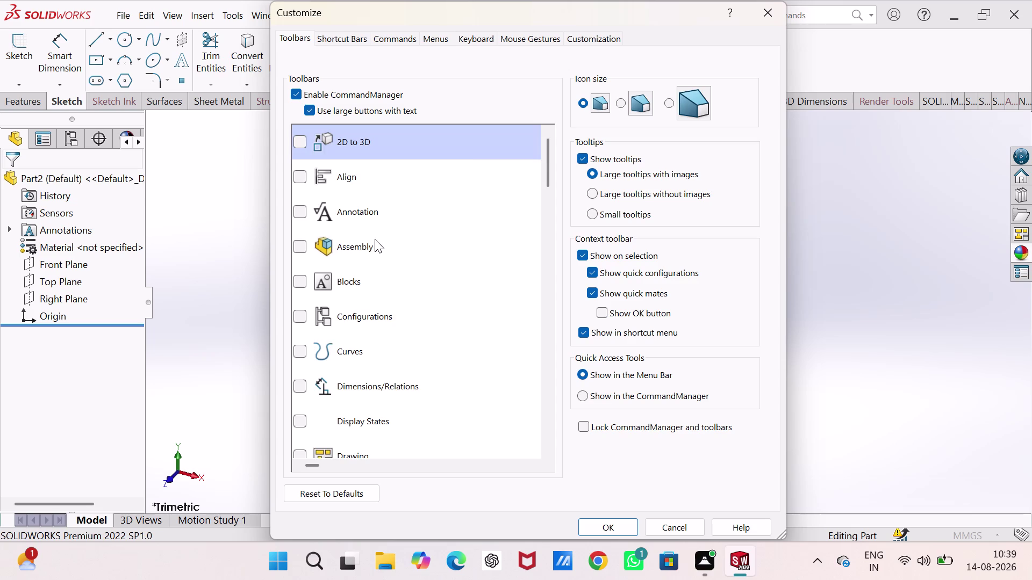
scroll(up, 3)
scroll(down, 3)
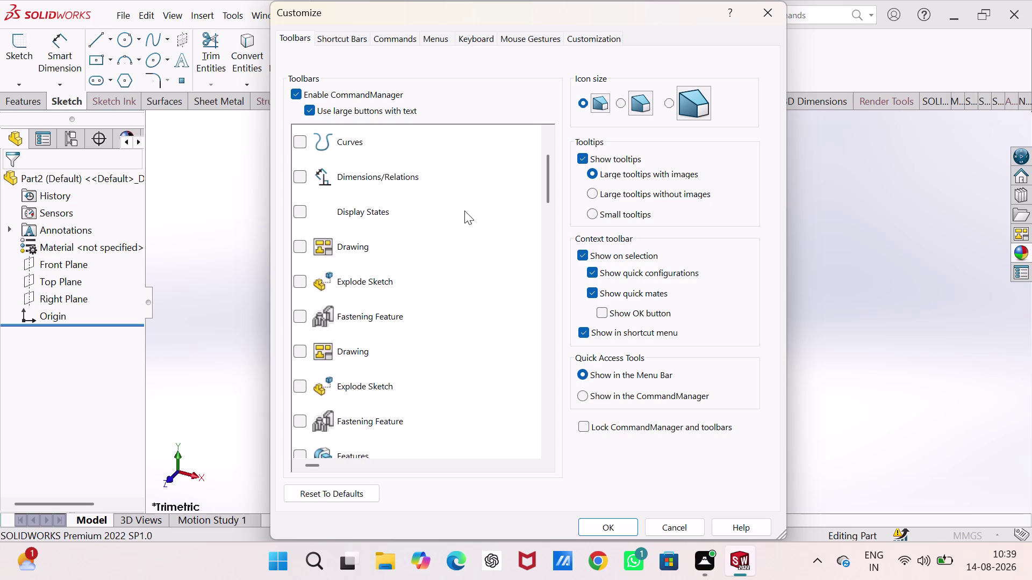
scroll(down, 3)
scroll(down, 3)
scroll(down, 3)
scroll(down, 3)
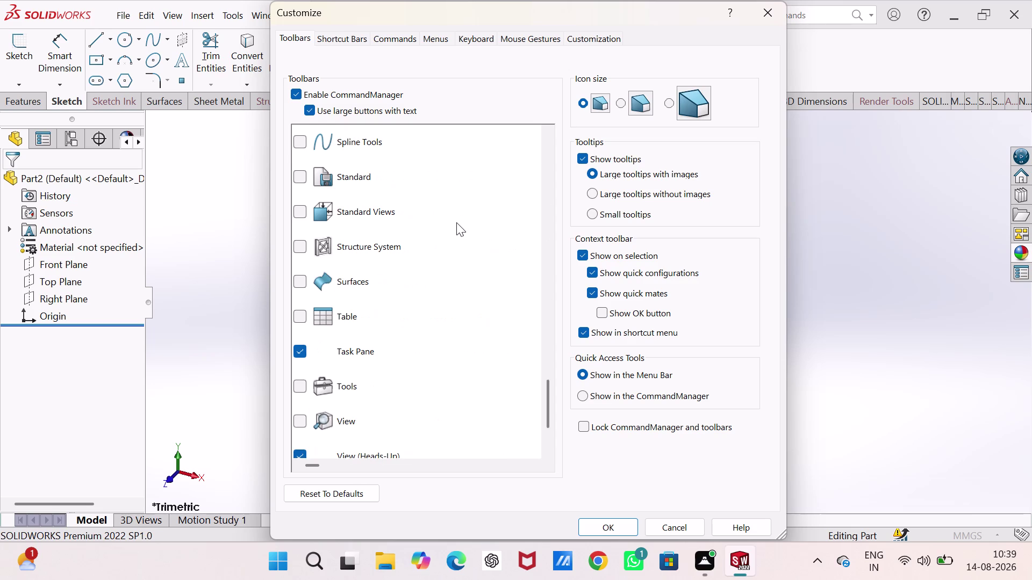
scroll(down, 3)
scroll(down, 3)
scroll(up, 3)
scroll(up, 3)
scroll(up, 3)
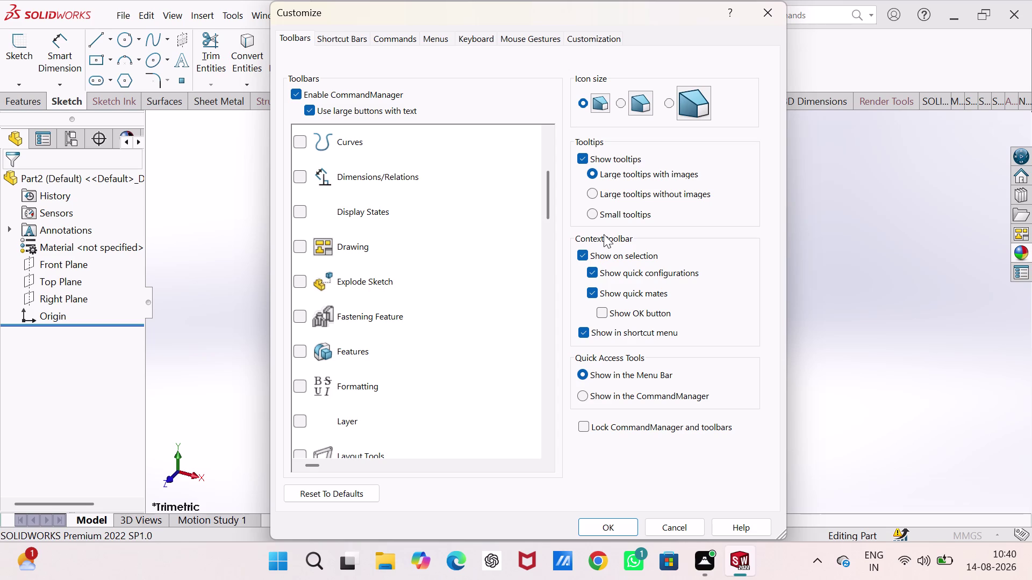
scroll(up, 3)
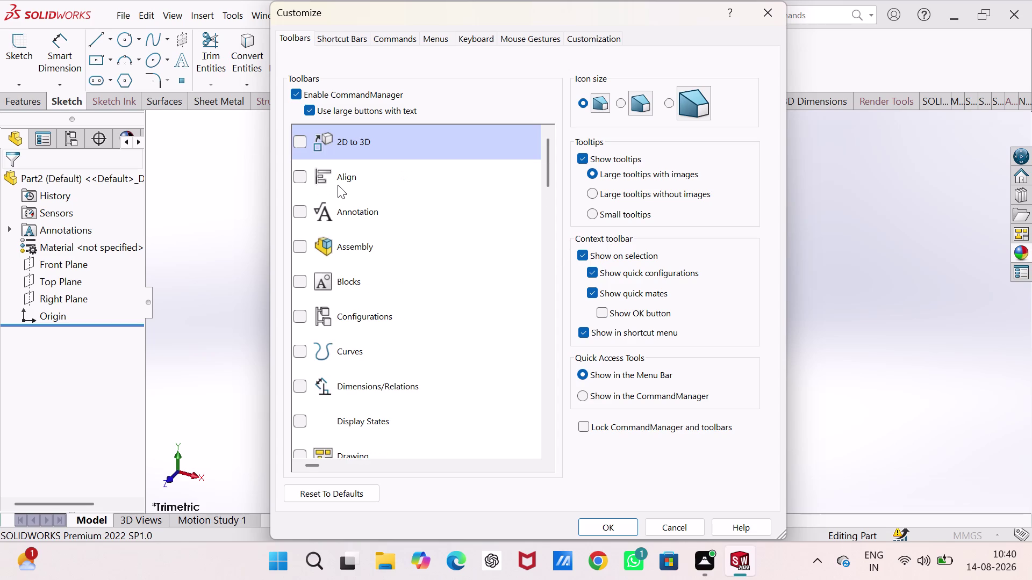
scroll(up, 3)
scroll(down, 3)
scroll(down, 3)
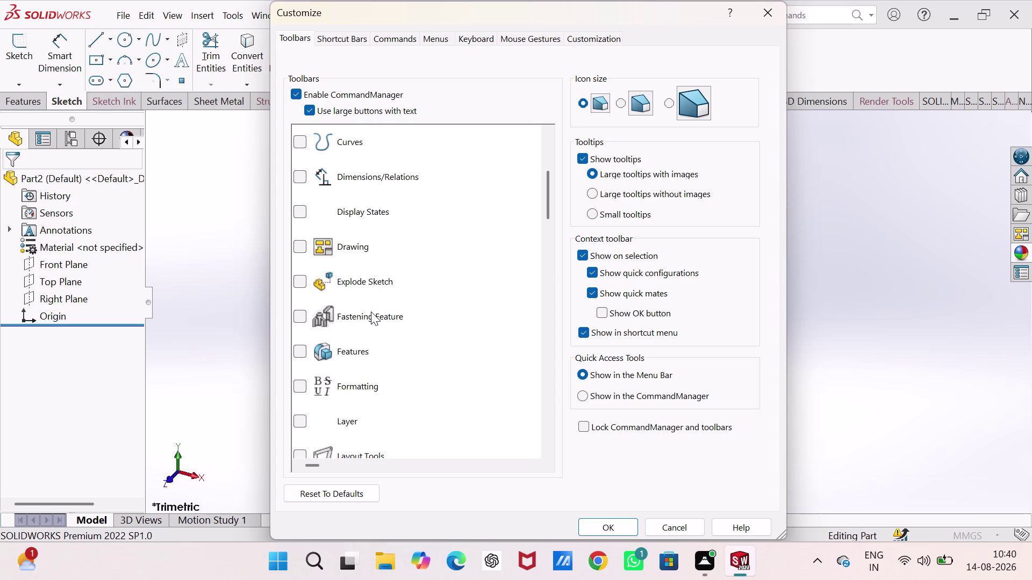
scroll(down, 3)
scroll(down, 3)
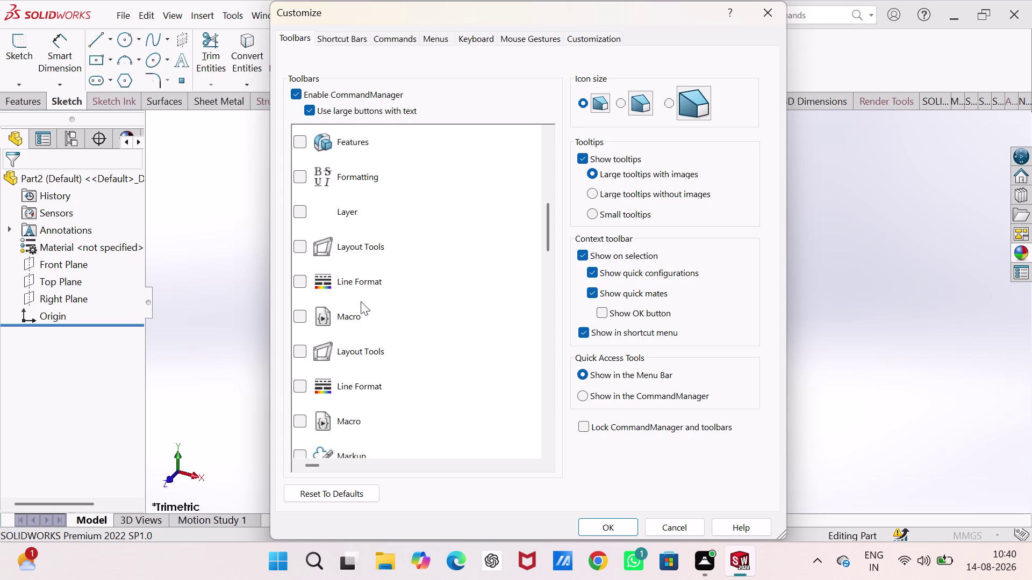
scroll(down, 3)
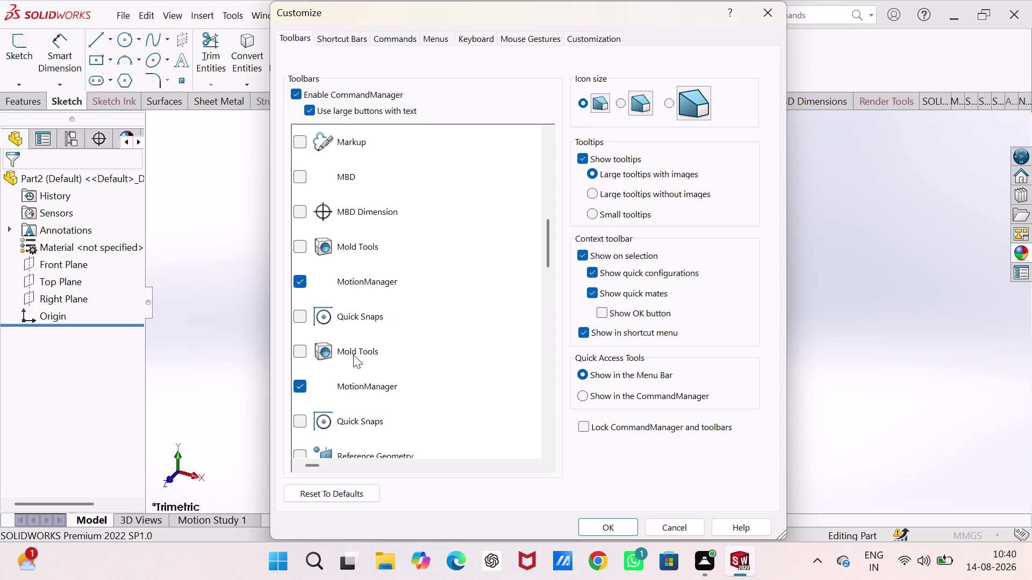
scroll(down, 3)
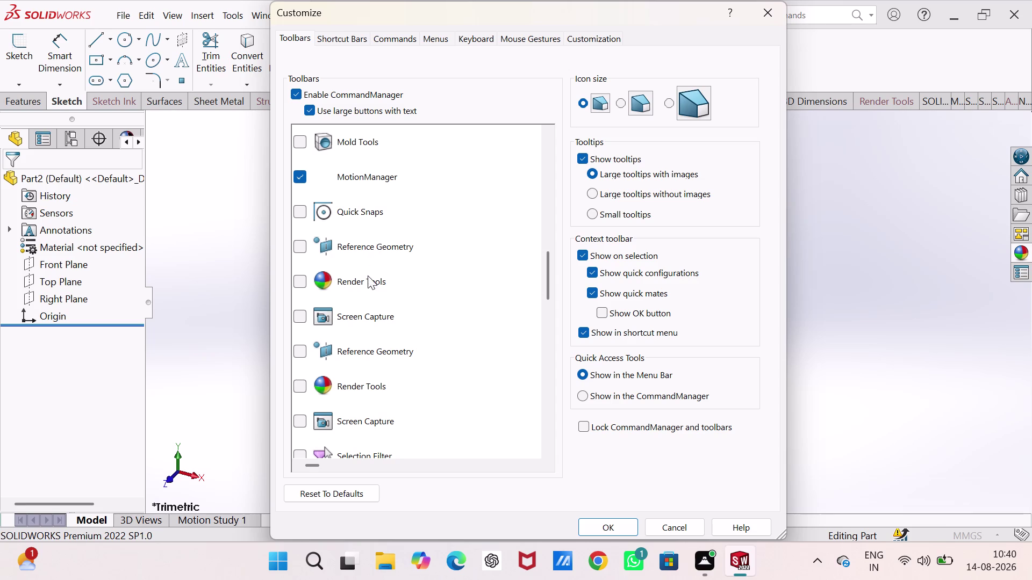
scroll(down, 3)
scroll(down, 3)
scroll(down, 3)
scroll(down, 3)
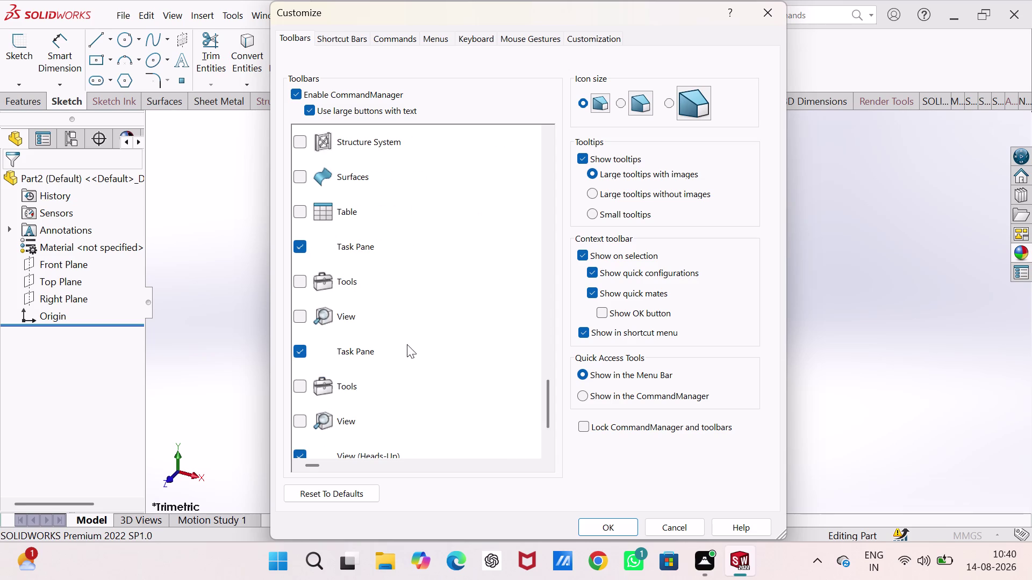
scroll(down, 3)
scroll(down, 3)
Turn on the View (Heads-Up) toolbar and confirm the customization.
click(293, 352)
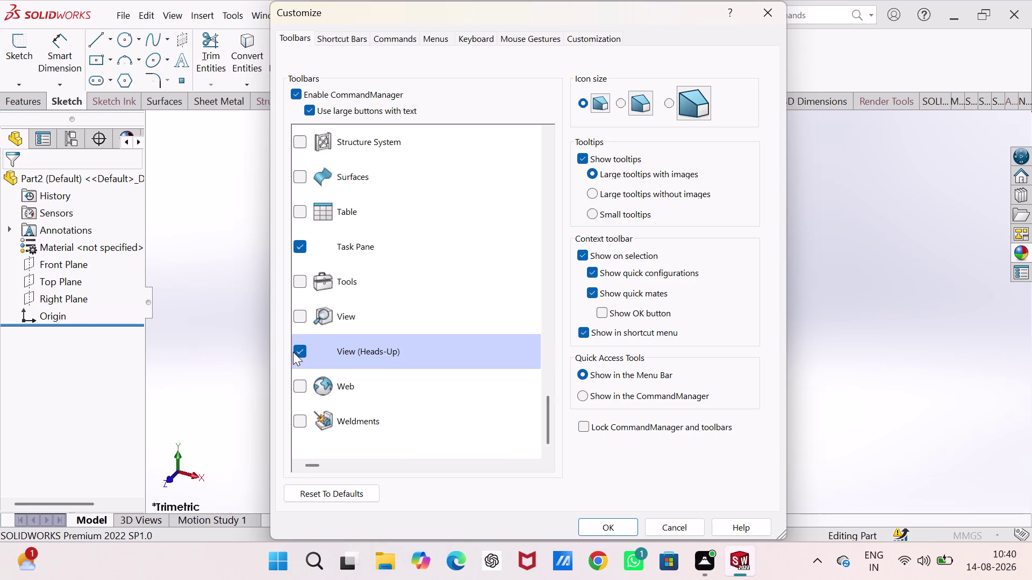
click(300, 347)
click(300, 347)
scroll(down, 3)
scroll(down, 3)
scroll(up, 3)
scroll(up, 3)
scroll(up, 3)
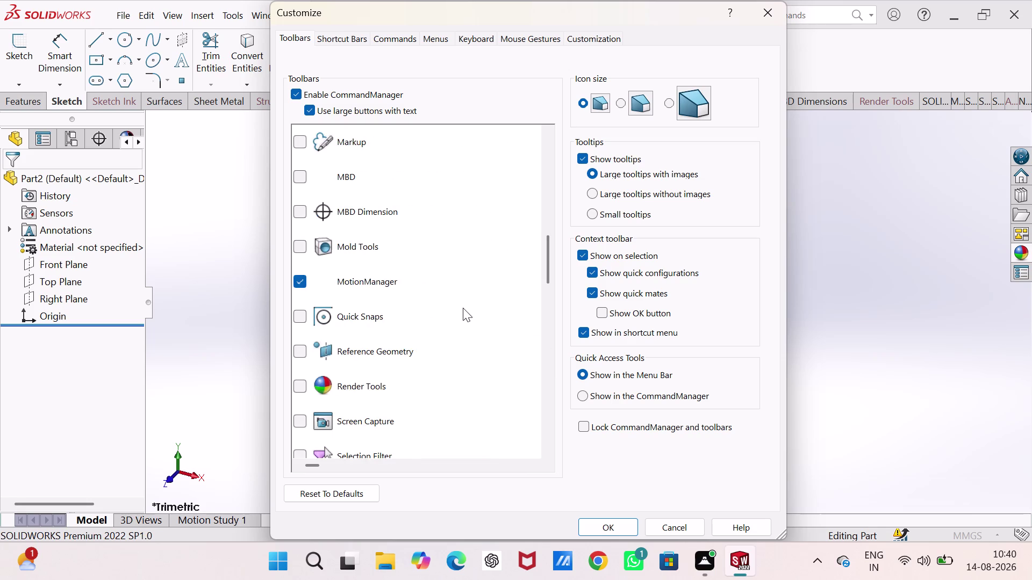
scroll(up, 3)
scroll(up, 3)
scroll(up, 3)
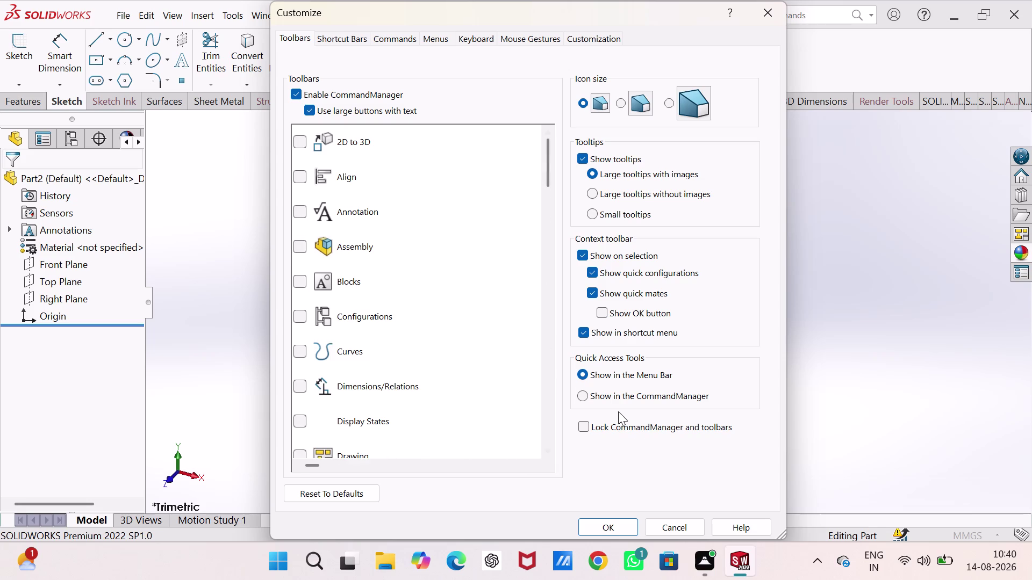
click(603, 528)
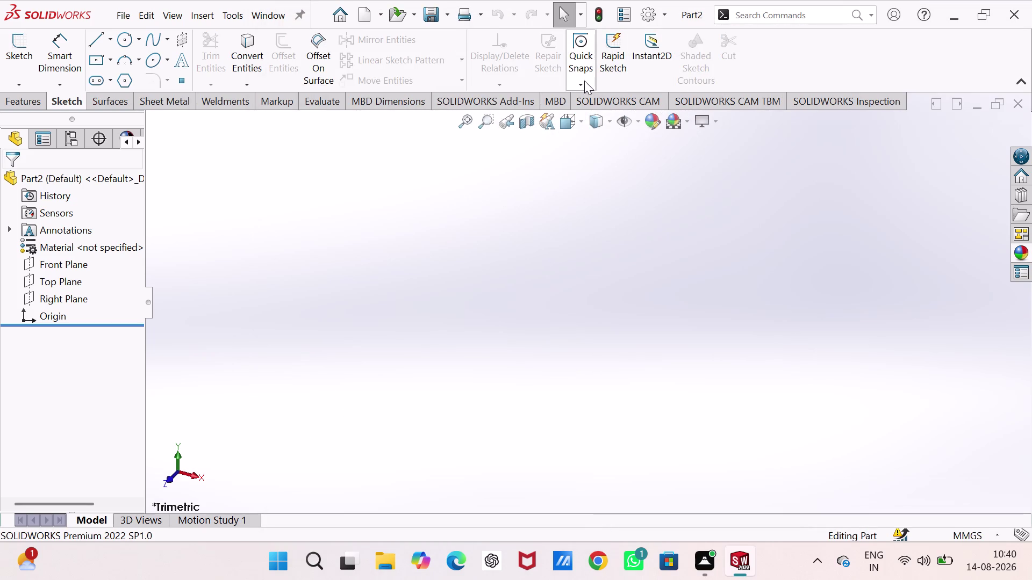
Open System Options on the General page from the toolbar gear.
click(650, 16)
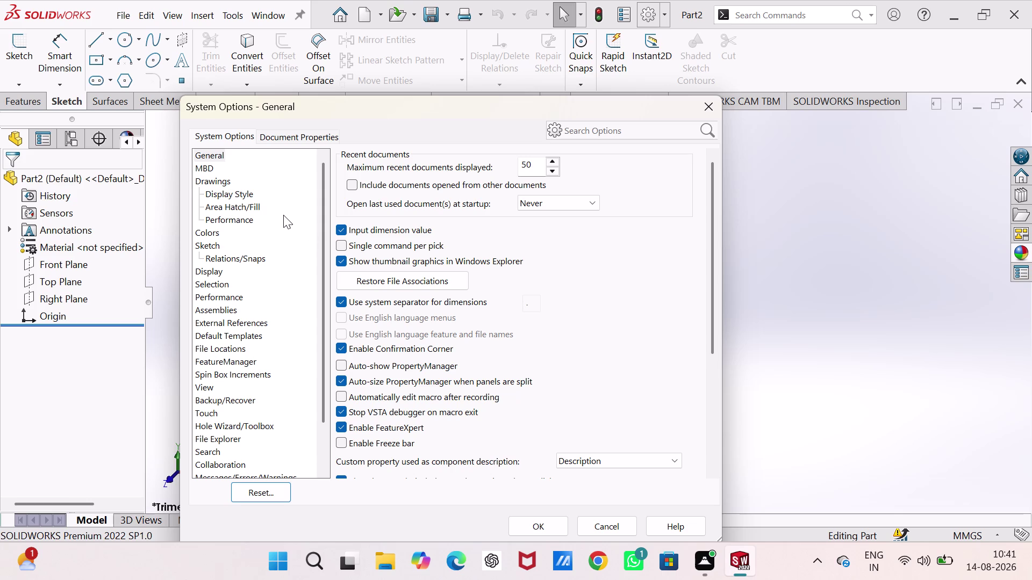
Reset all system options to factory defaults and confirm with OK.
scroll(down, 3)
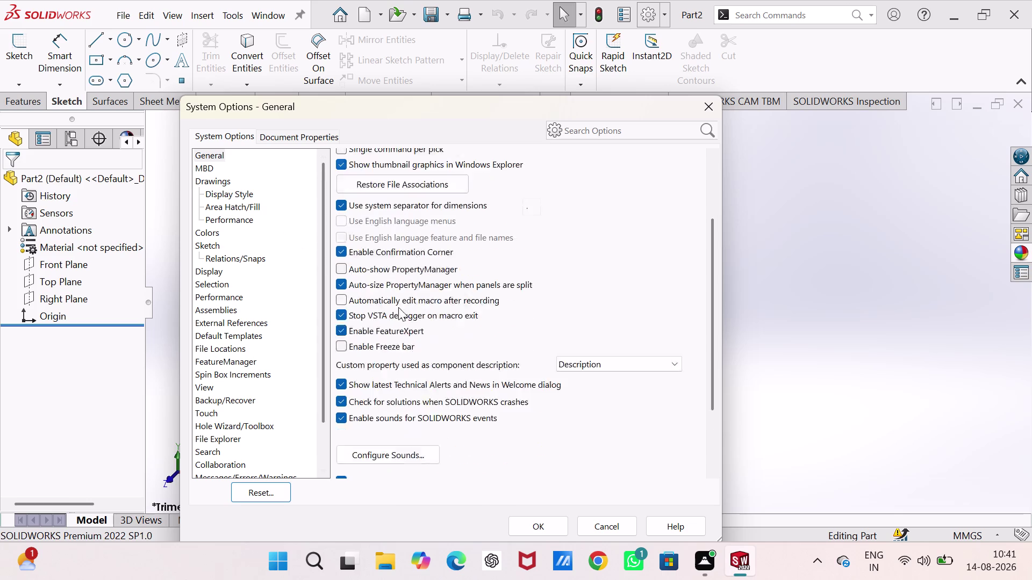
scroll(down, 3)
scroll(down, 3)
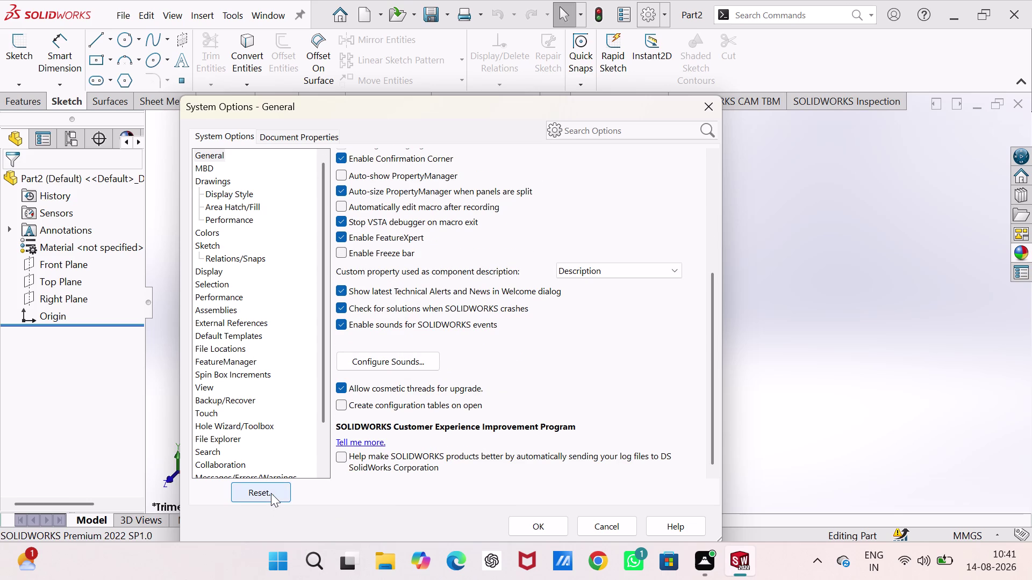
click(271, 493)
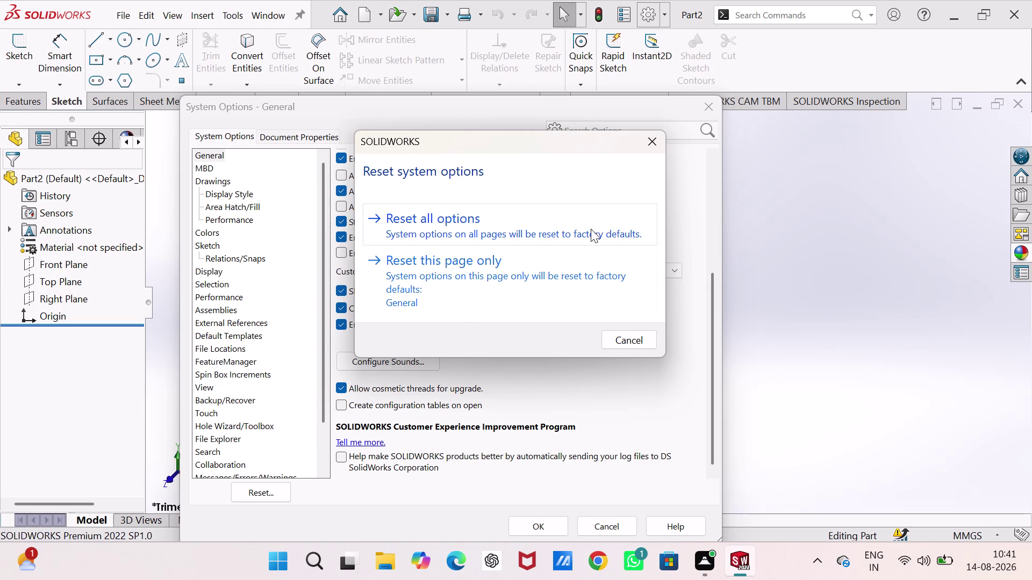
click(591, 230)
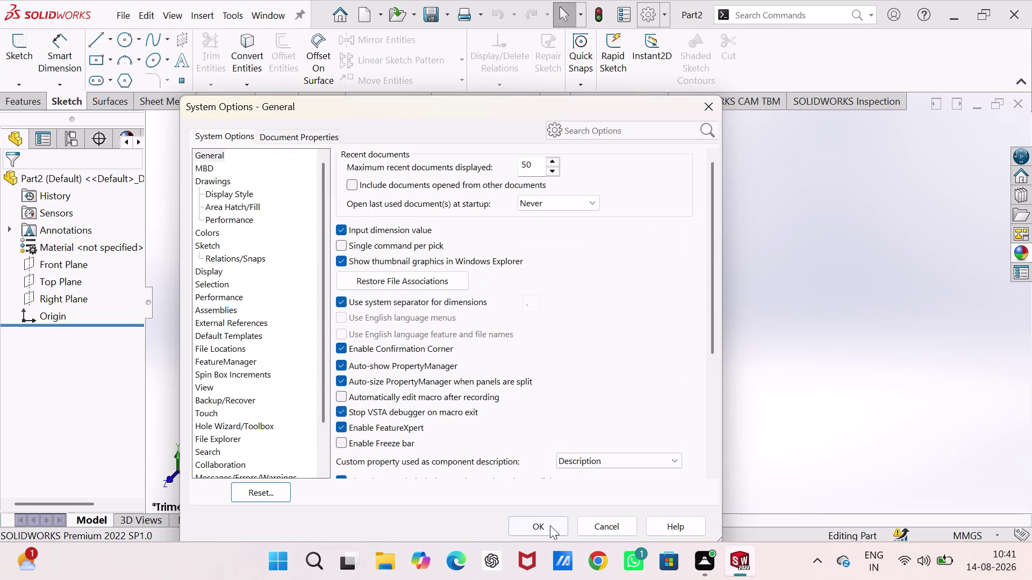
click(549, 526)
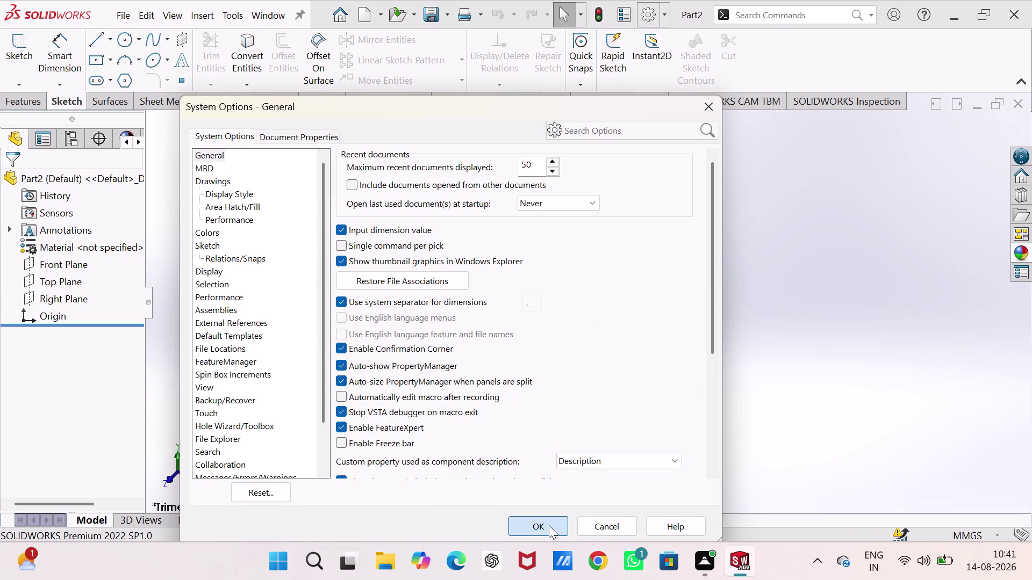
click(549, 525)
click(535, 519)
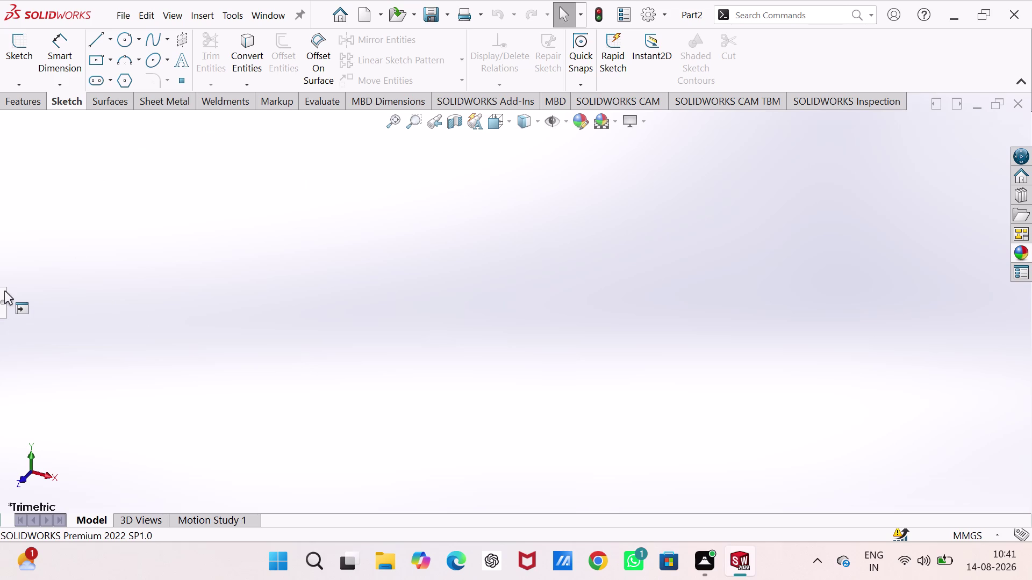
Drag out the FeatureManager tree to show Part2's Front, Top and Right planes.
drag(5, 291, 137, 290)
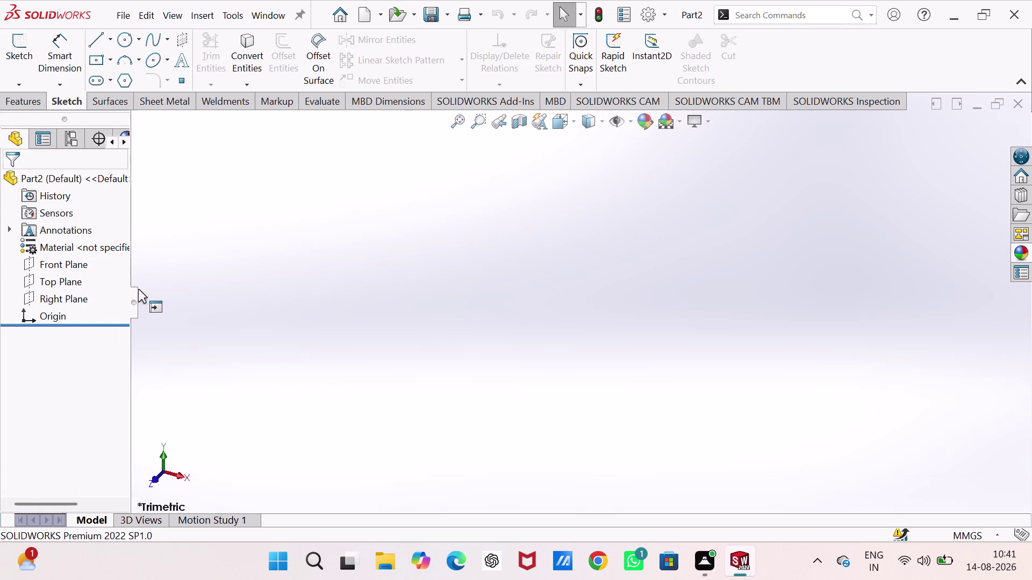
drag(137, 289, 225, 290)
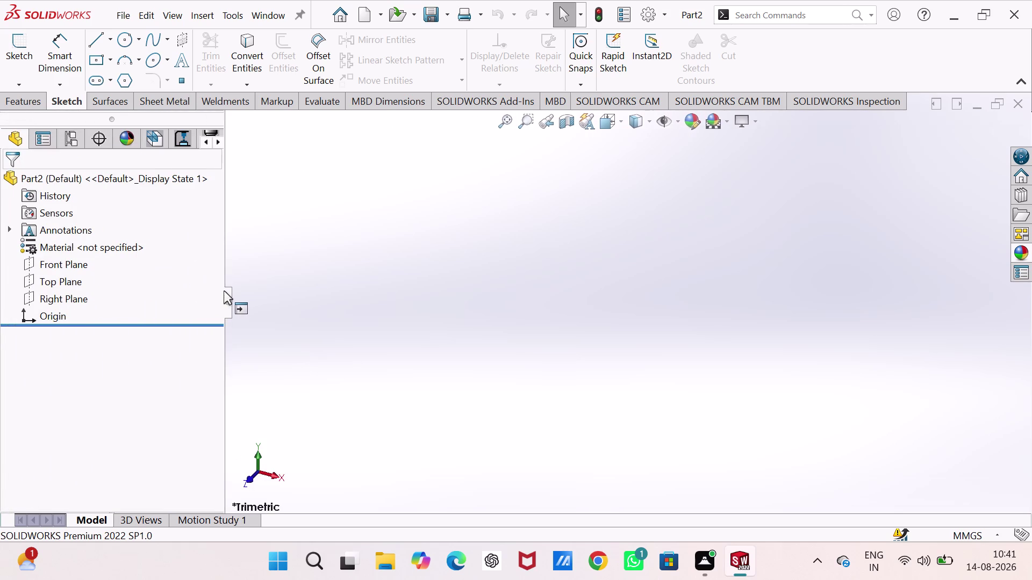
drag(226, 290, 131, 300)
click(257, 265)
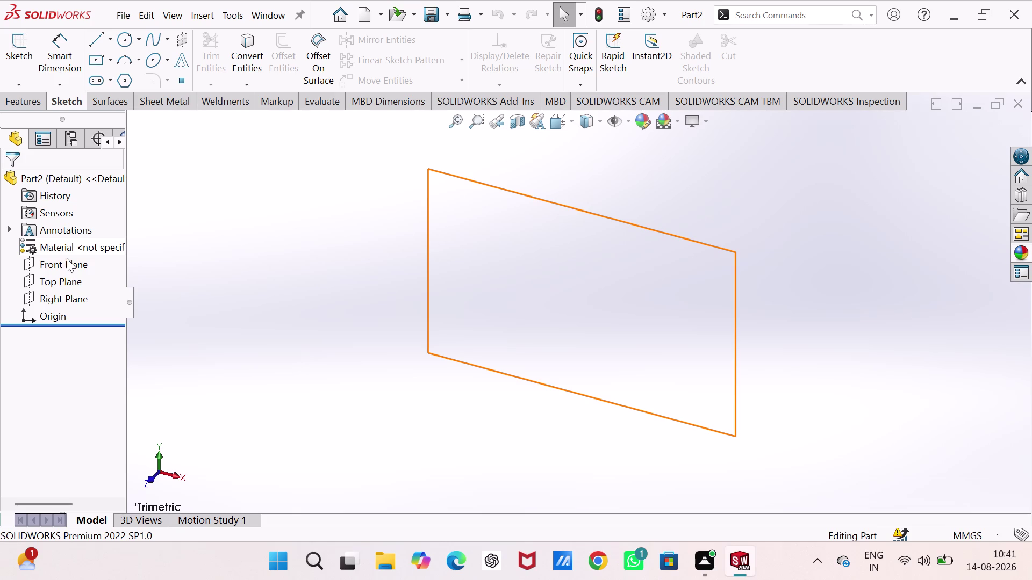
Open Sketch1 on the Right Plane, viewed normal to it.
click(73, 297)
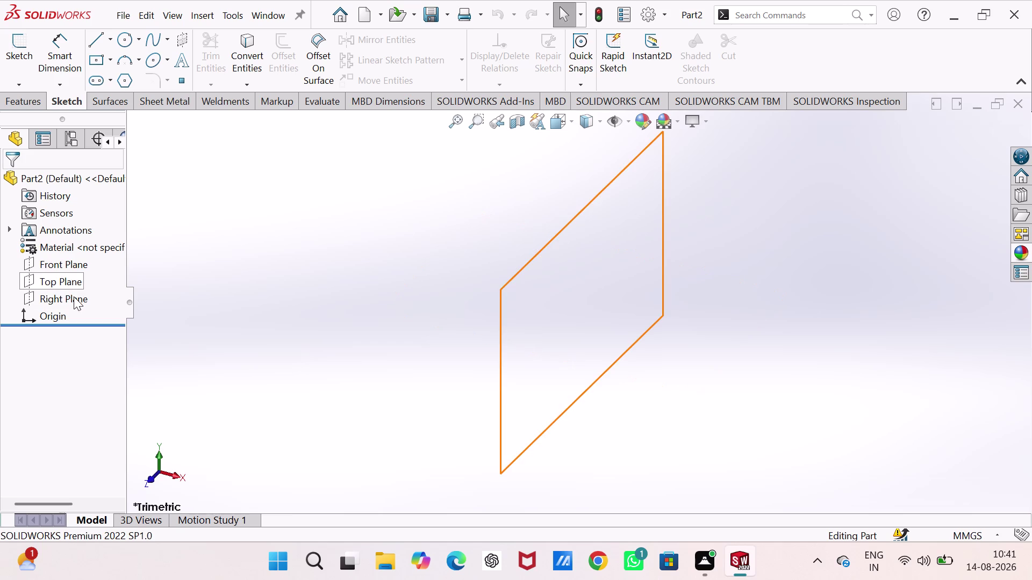
click(82, 277)
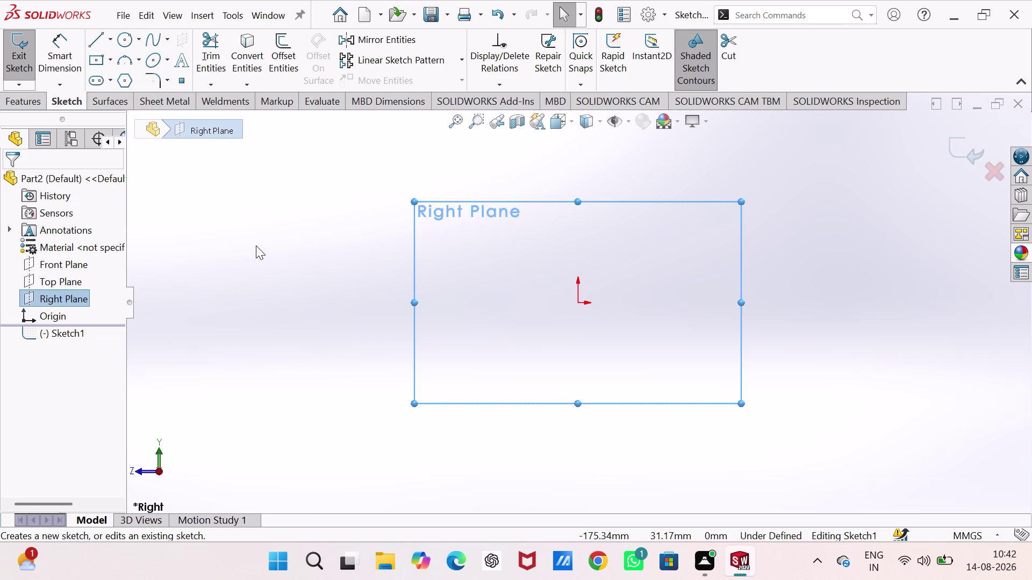
click(209, 59)
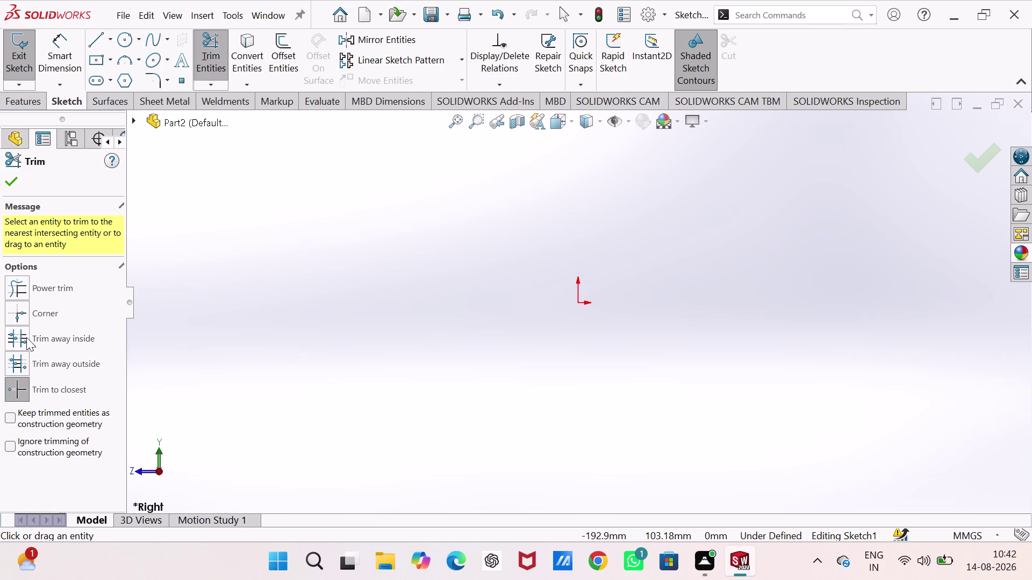
click(13, 185)
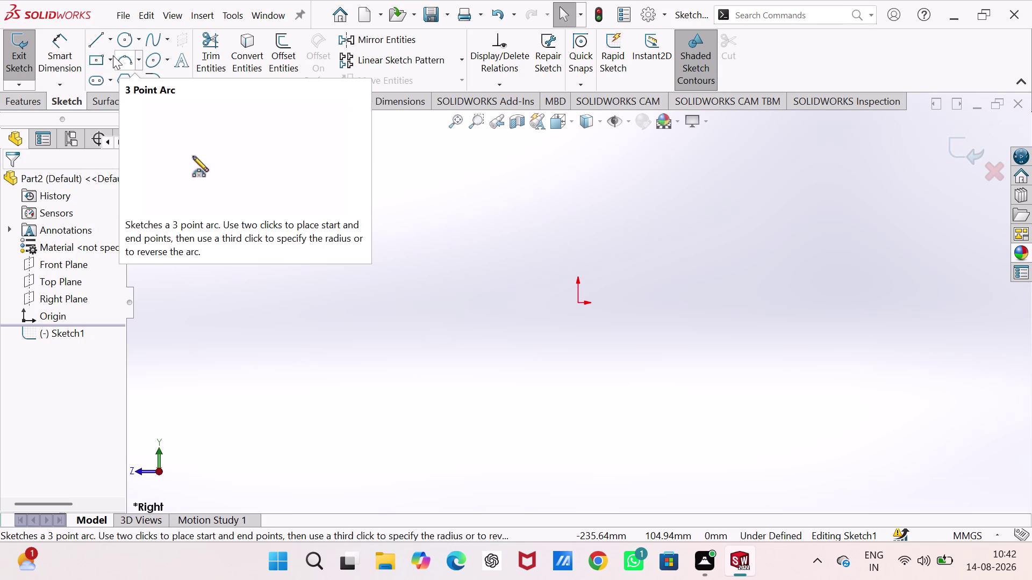
Draw a horizontal centreline about 121 mm left from the origin.
click(109, 41)
click(111, 83)
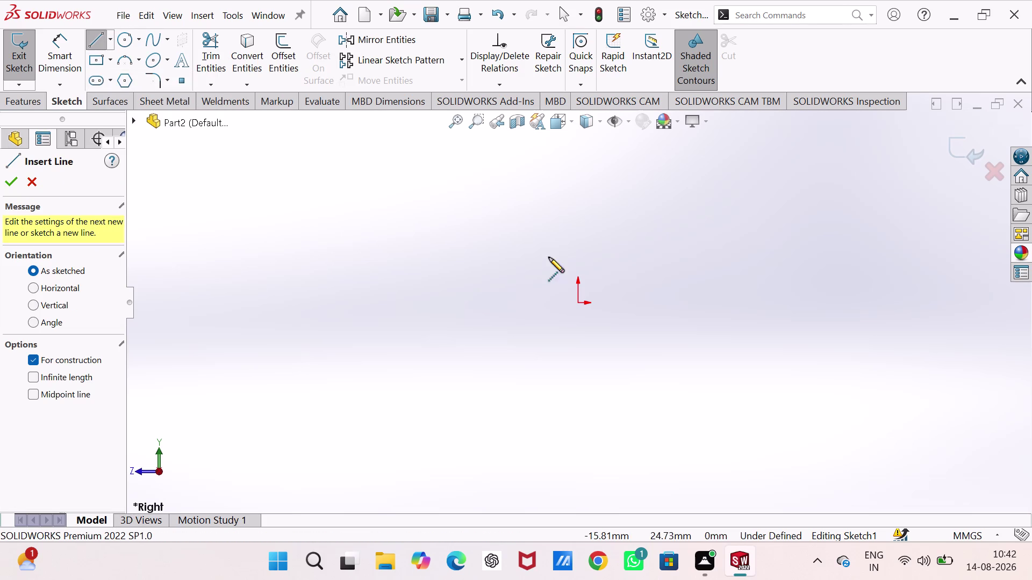
click(577, 304)
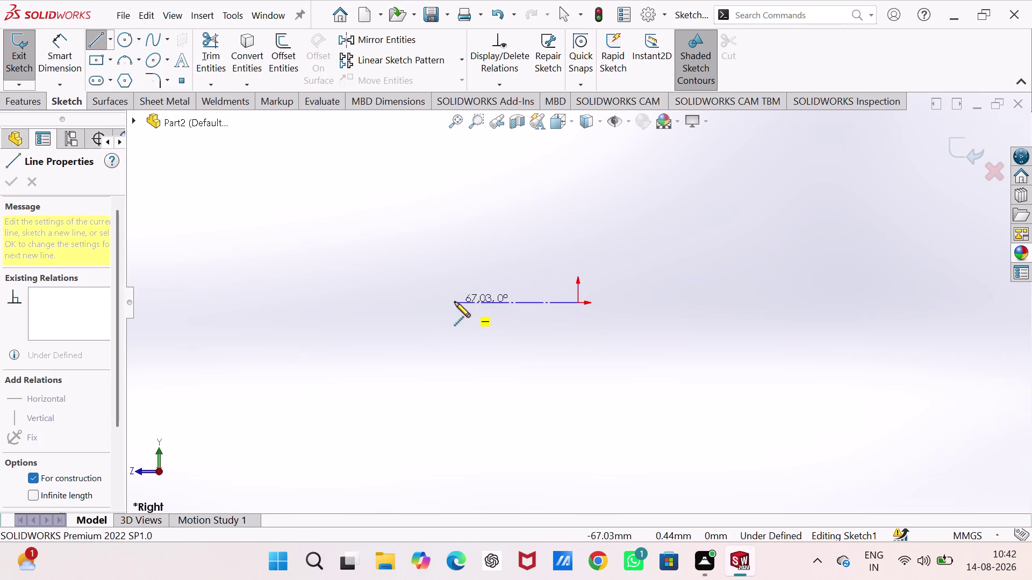
click(354, 301)
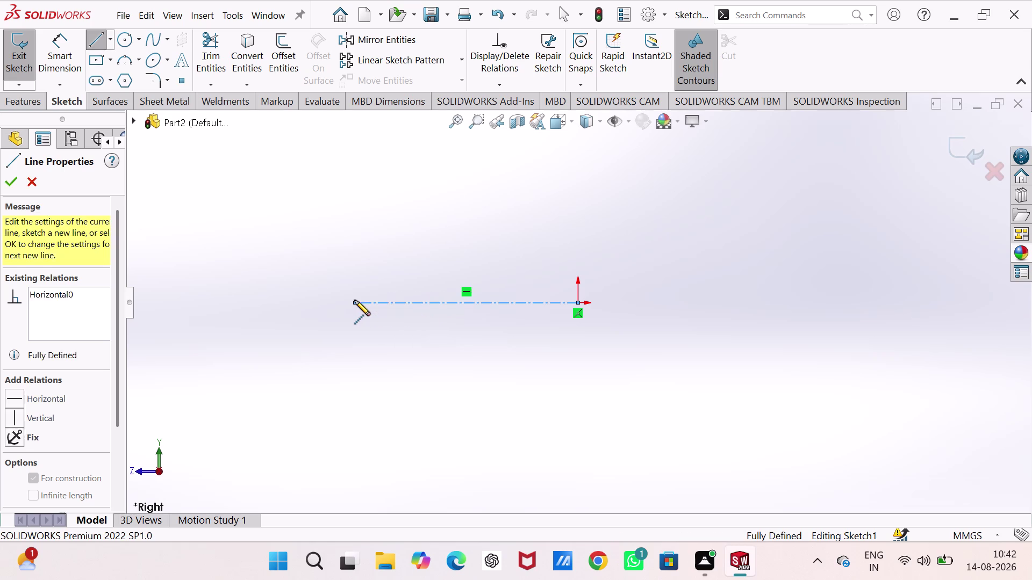
key(Escape)
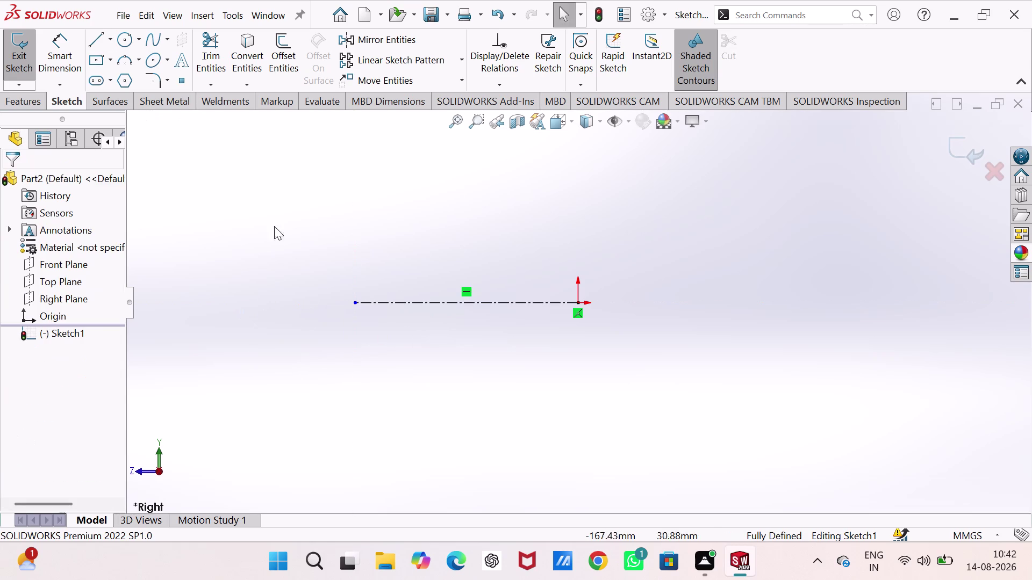
Convert the centreline to regular geometry by unchecking For construction.
click(276, 216)
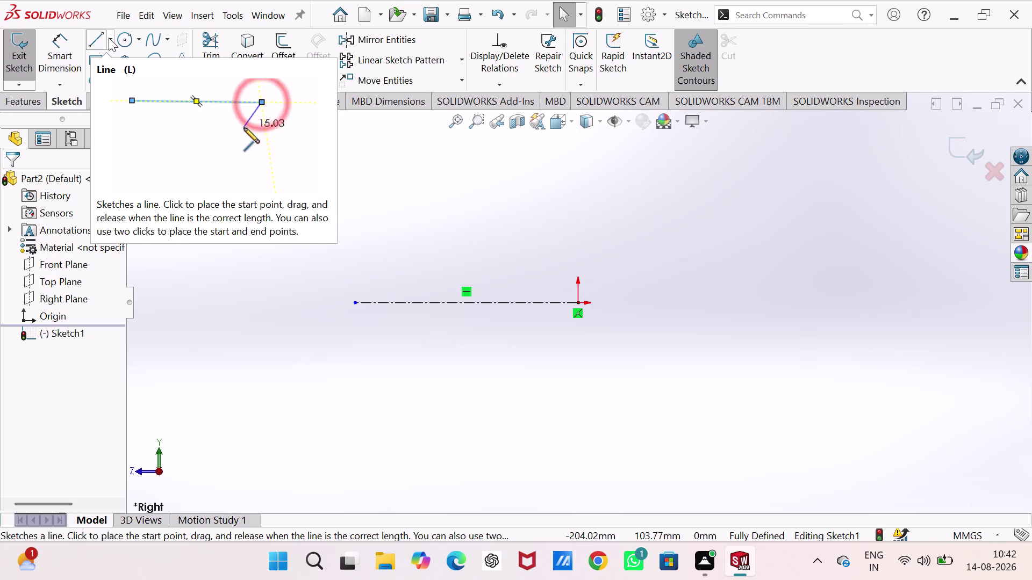
click(397, 302)
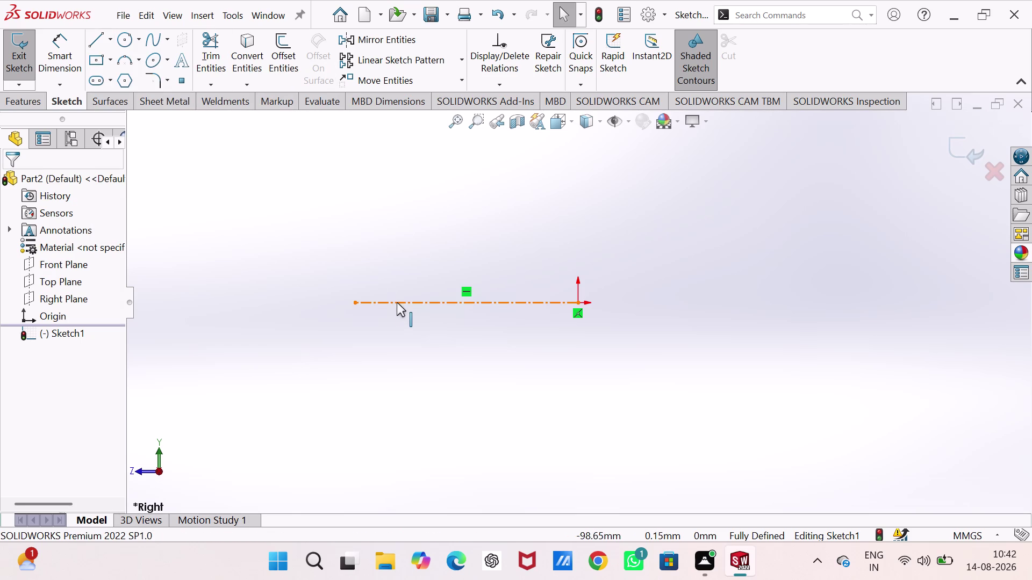
click(453, 262)
click(364, 242)
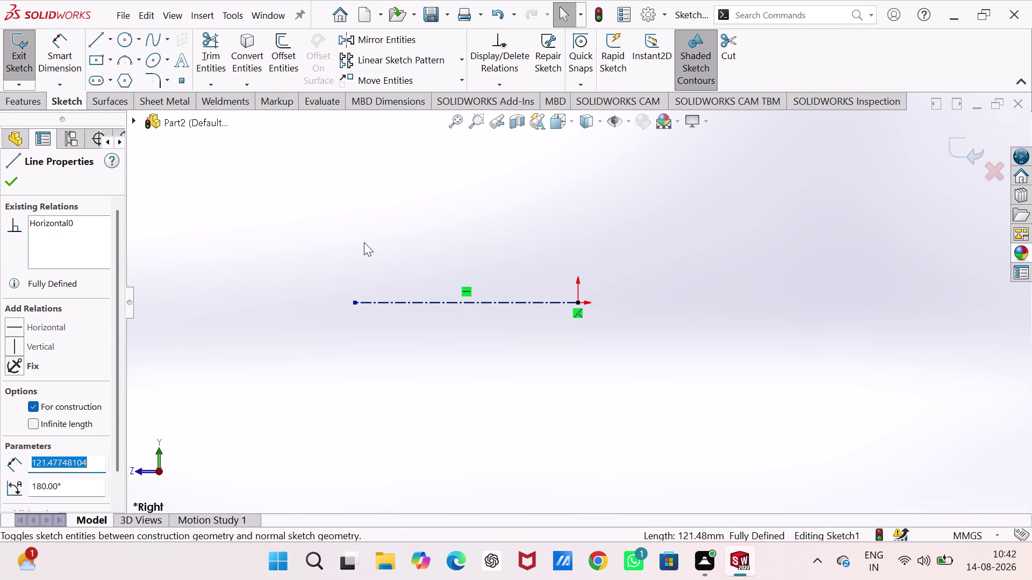
click(348, 243)
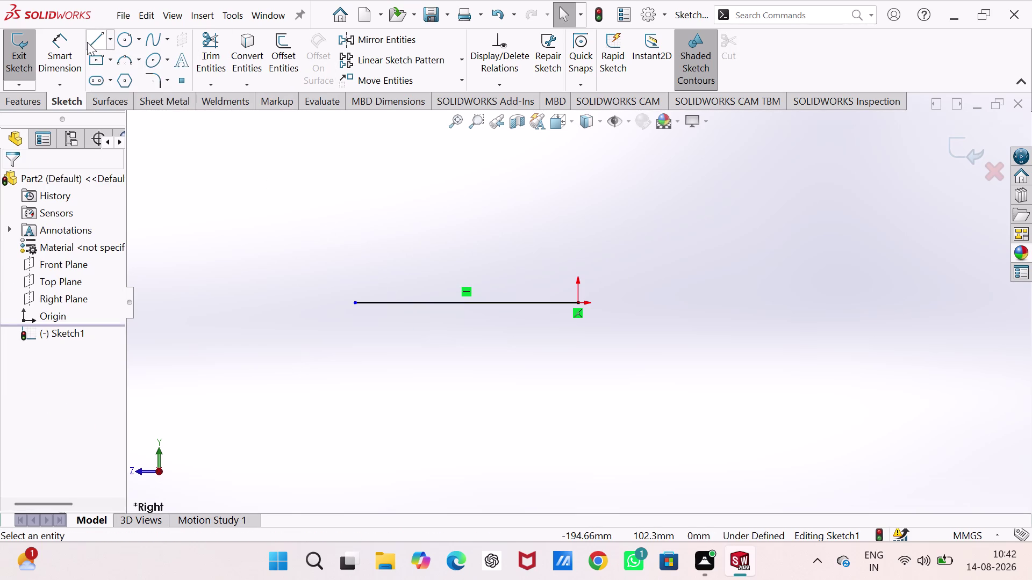
click(90, 44)
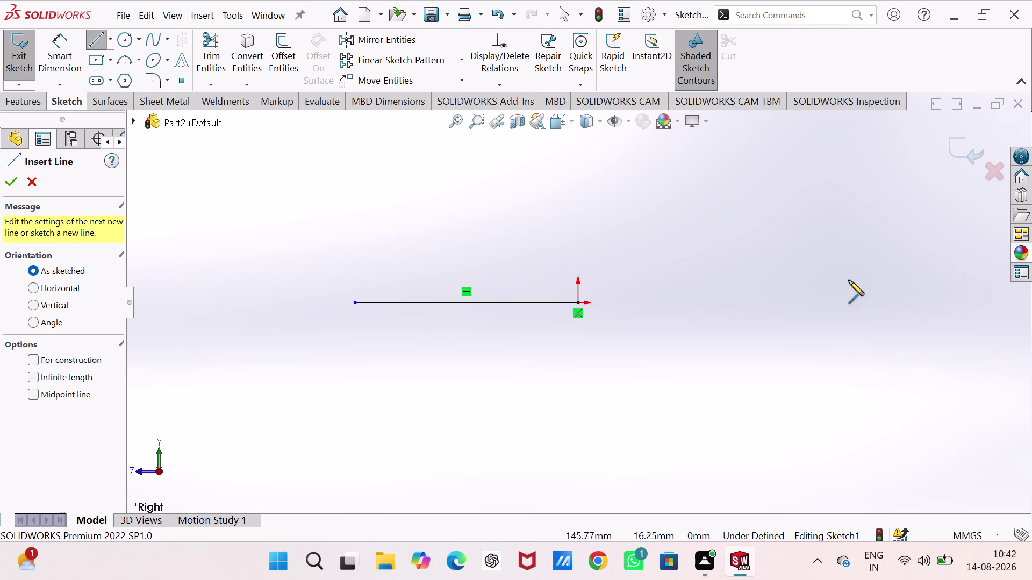
Draw the closed L outline: tall vertical leg from the origin and thin horizontal base.
click(578, 302)
click(577, 143)
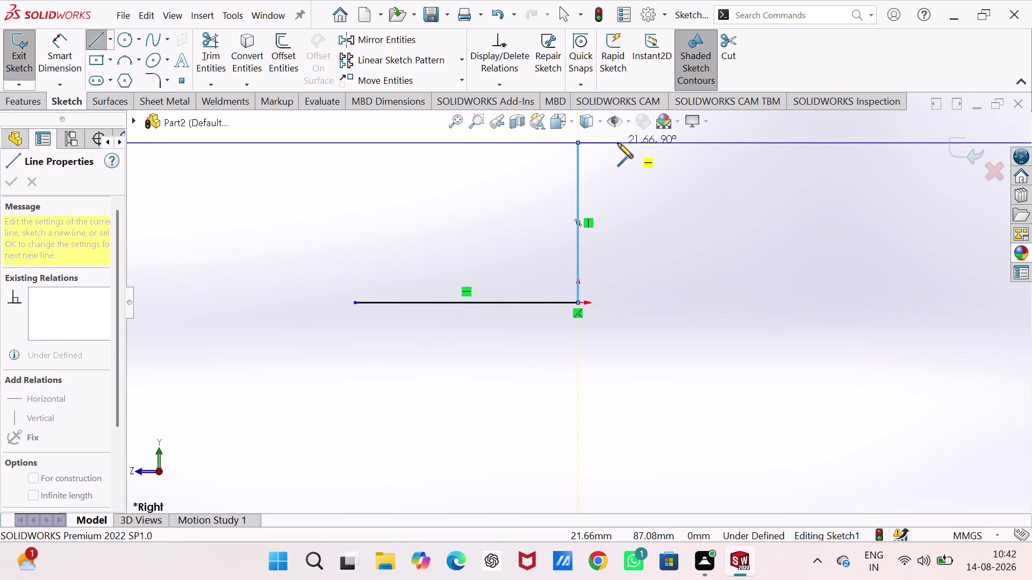
click(618, 143)
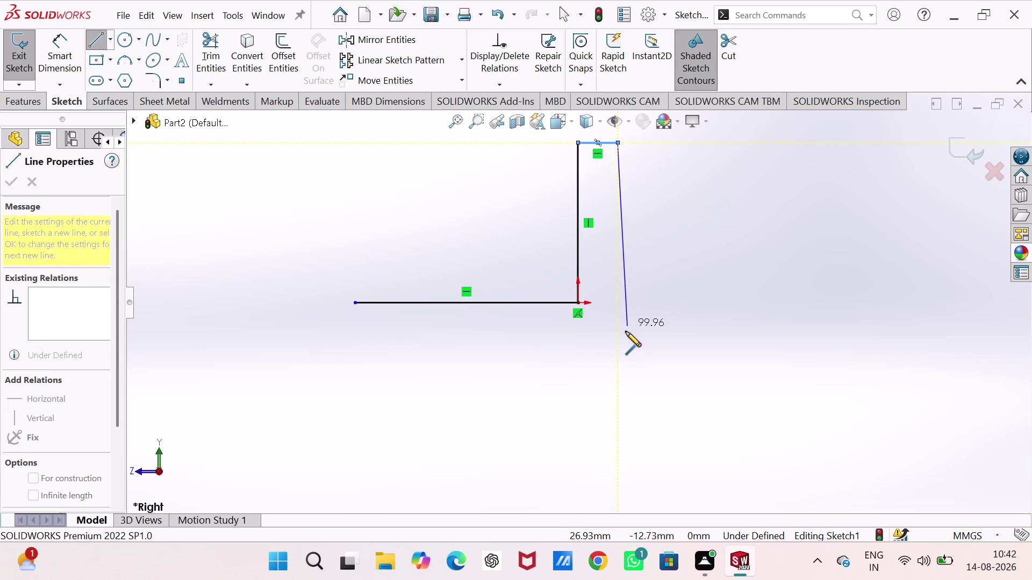
click(617, 333)
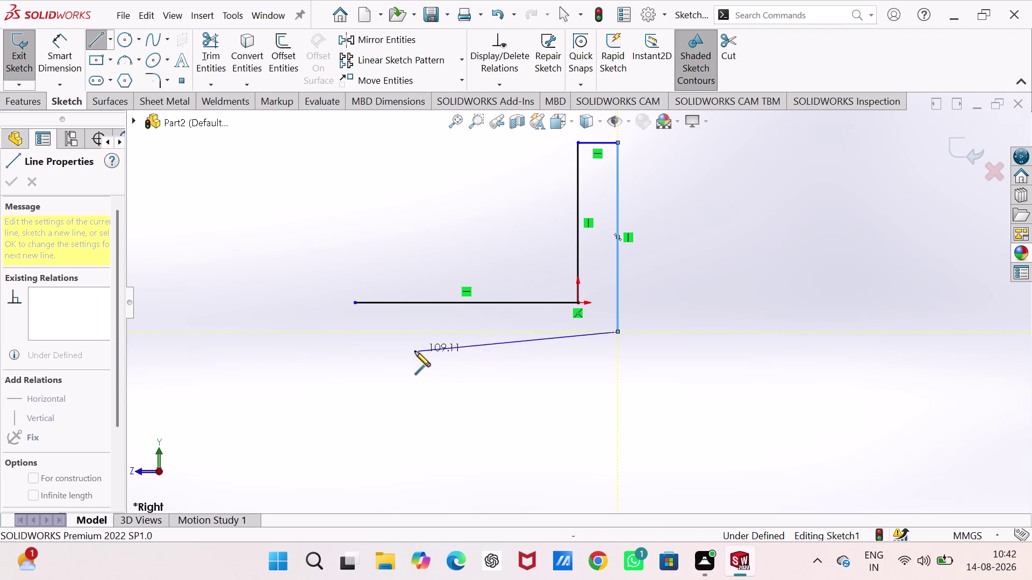
click(356, 334)
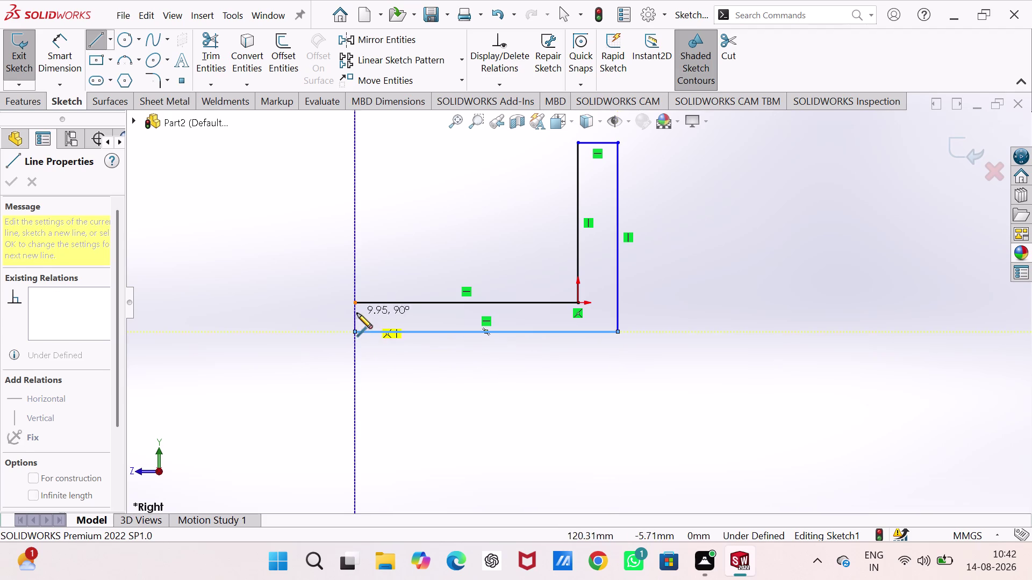
click(356, 304)
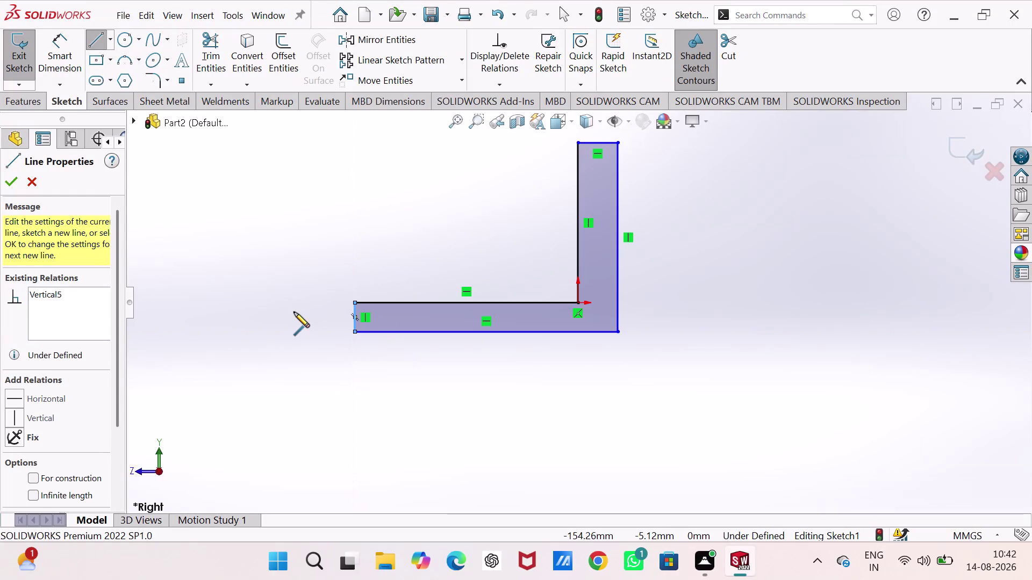
key(Escape)
right_drag(334, 323, 336, 164)
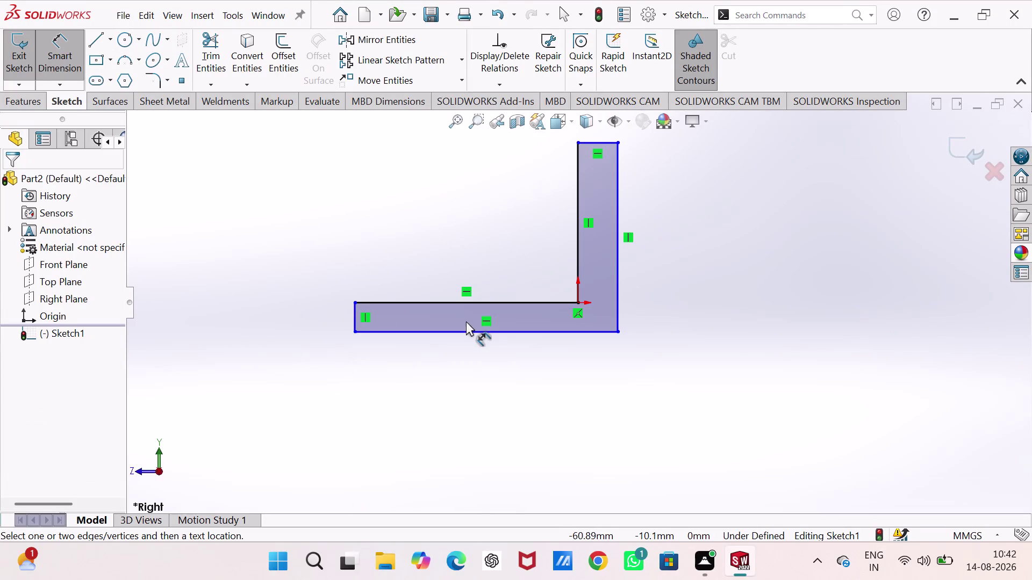
click(466, 334)
click(482, 390)
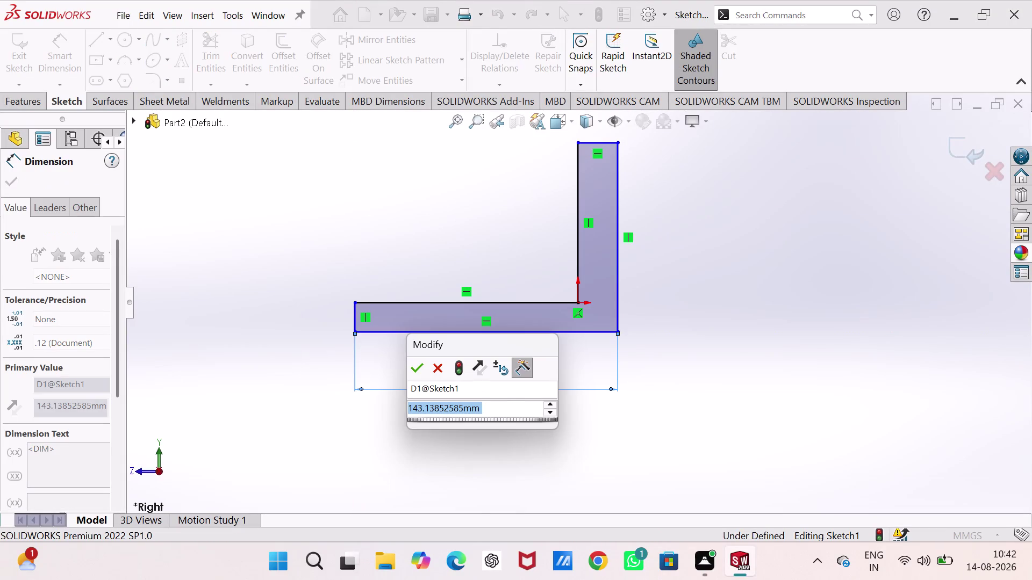
key(Escape)
key(Escape)
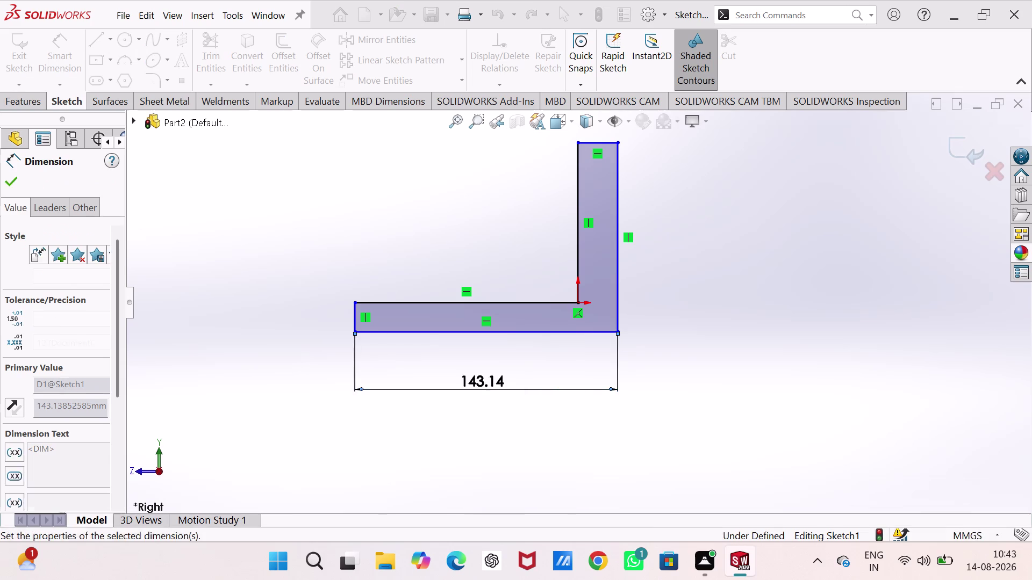
click(497, 379)
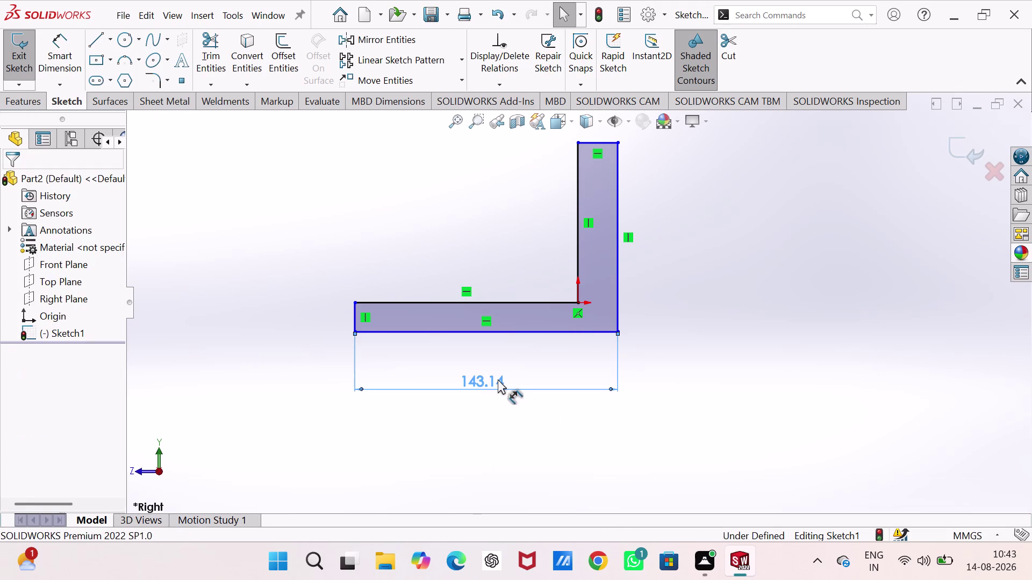
key(Delete)
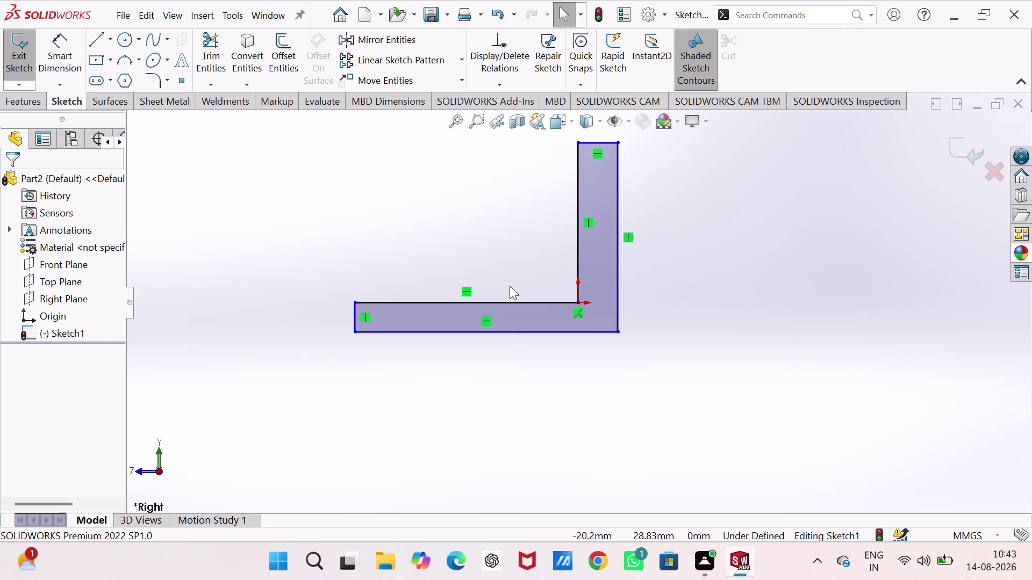
right_drag(330, 338, 337, 252)
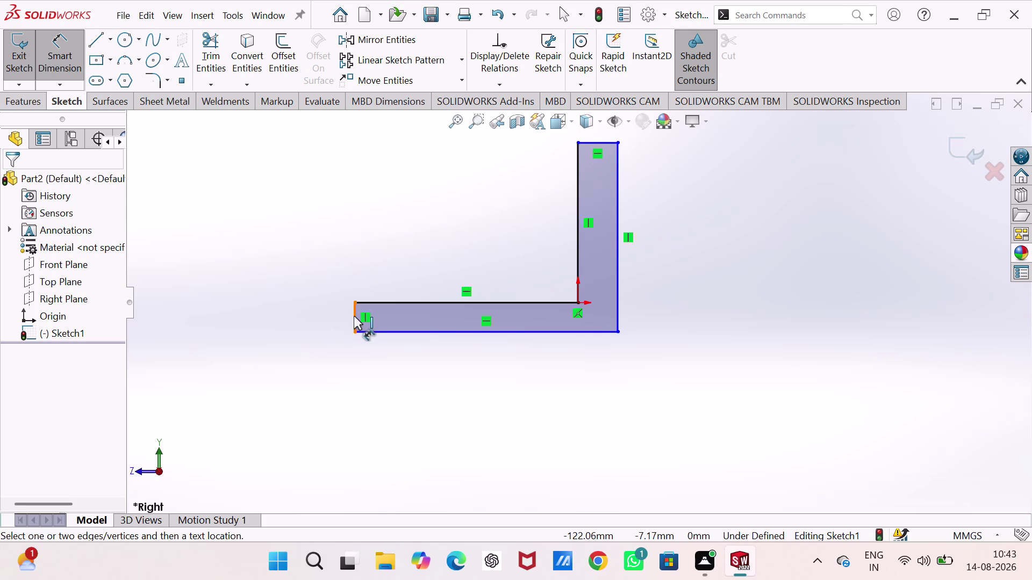
Dimension the base thickness and the vertical leg width at 5 mm each.
click(354, 316)
click(329, 313)
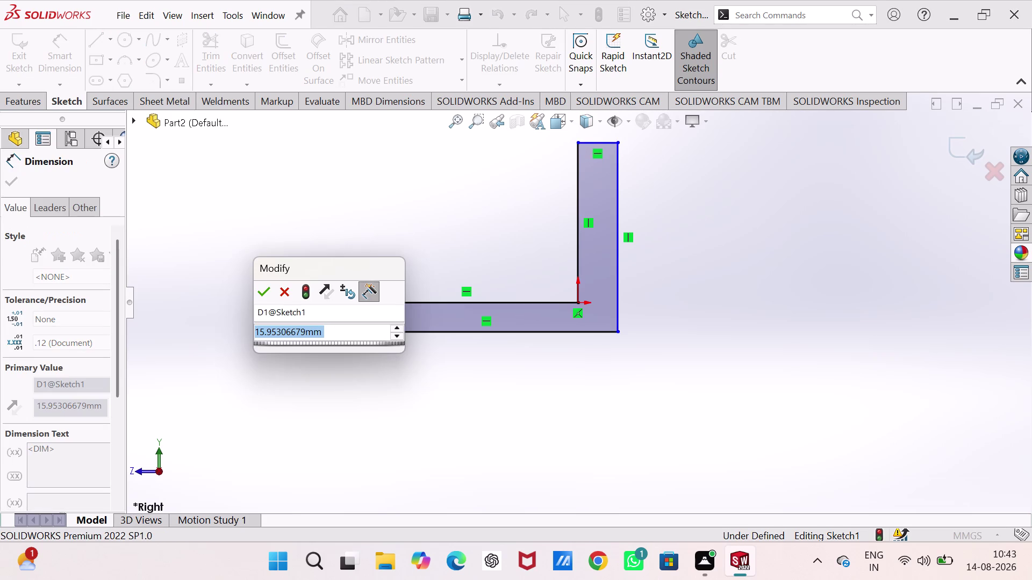
key(5)
key(Return)
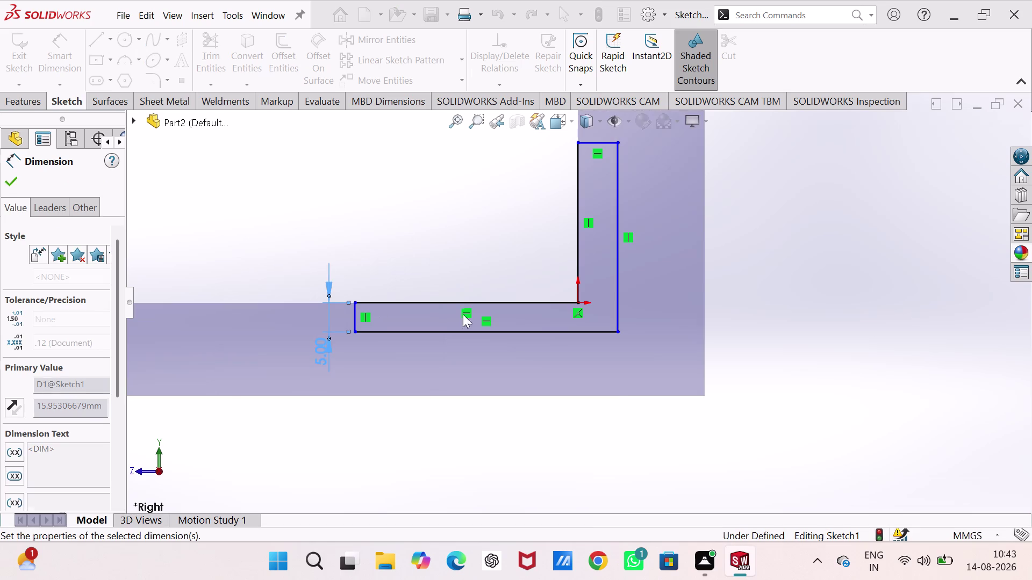
scroll(up, 3)
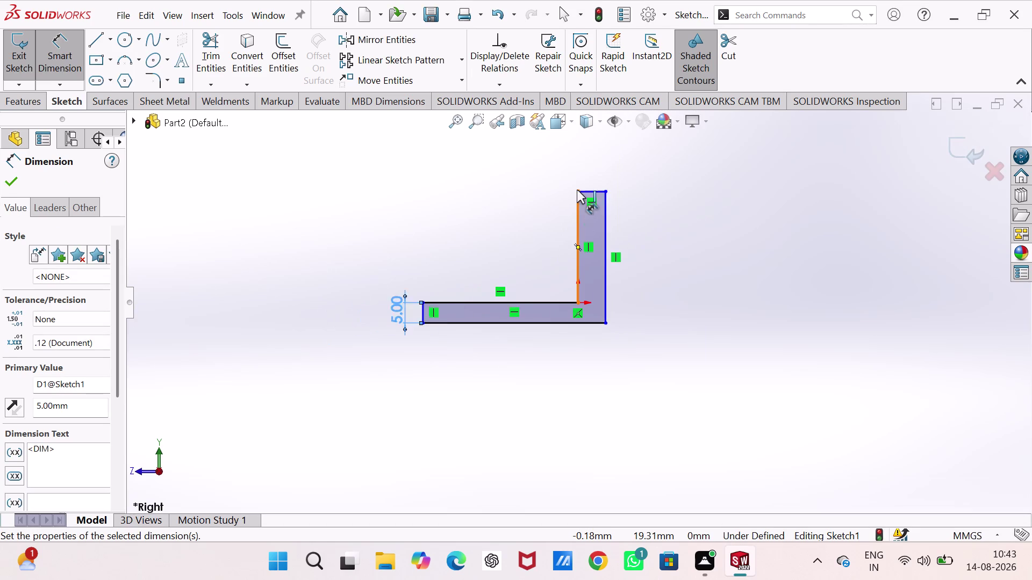
scroll(down, 3)
click(616, 267)
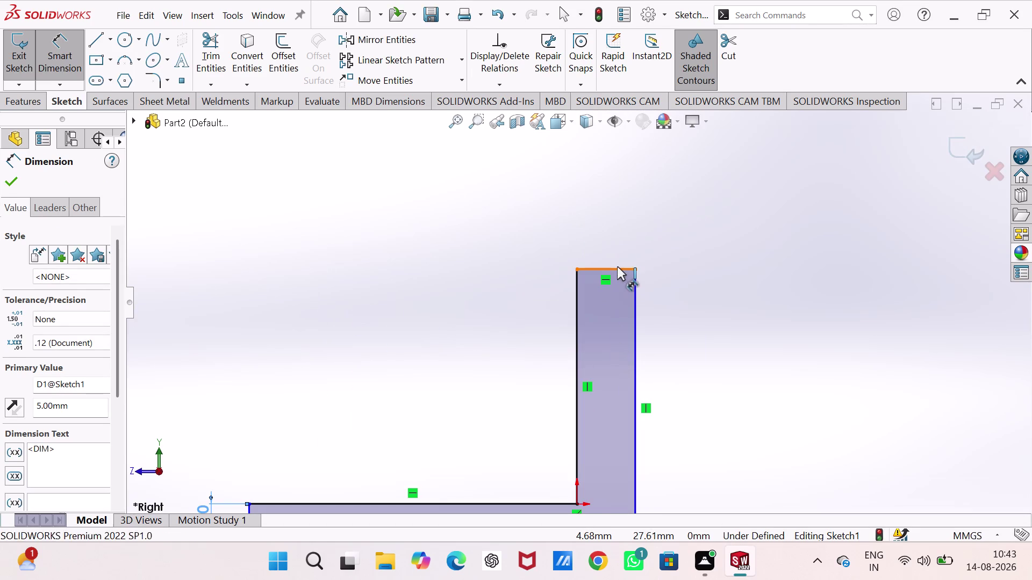
click(610, 231)
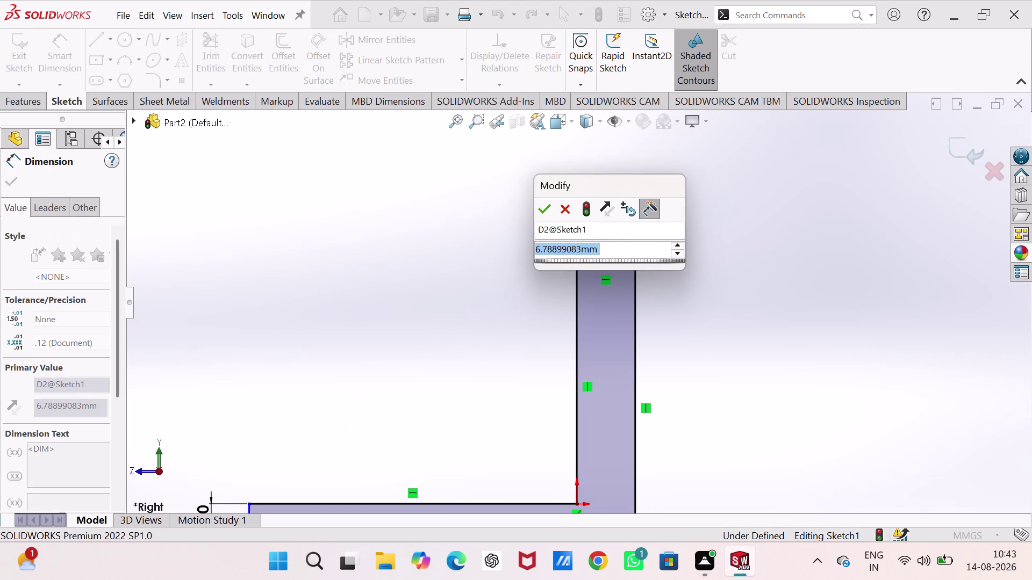
key(5)
key(Return)
scroll(up, 3)
scroll(down, 3)
scroll(up, 3)
scroll(up, 3)
scroll(down, 3)
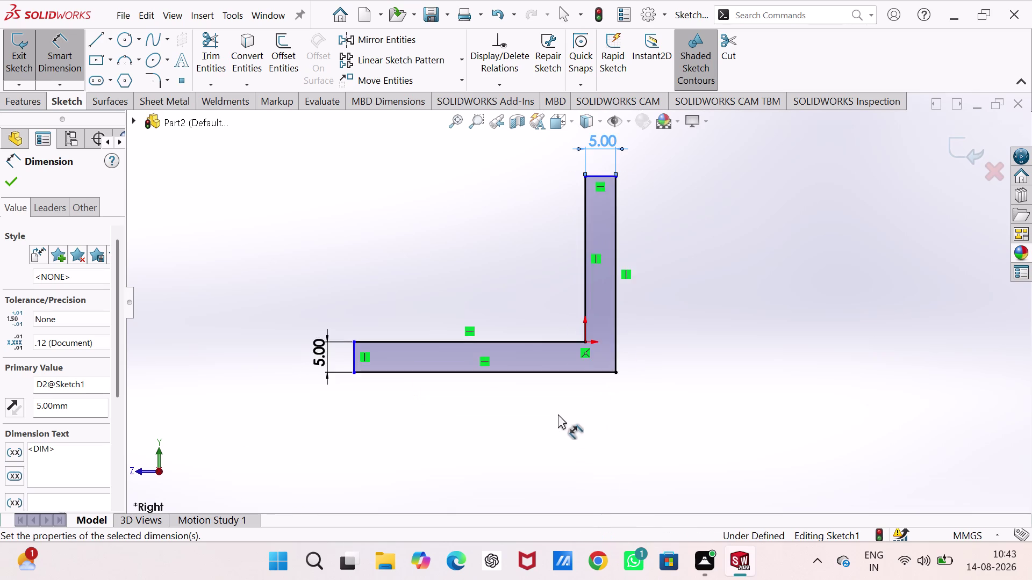
scroll(down, 3)
scroll(up, 3)
scroll(down, 3)
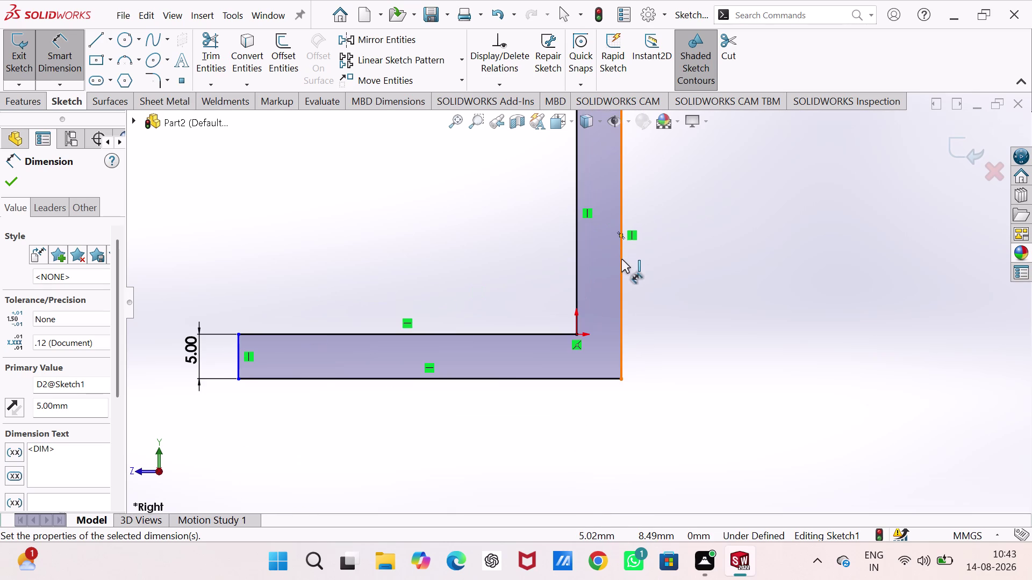
Dimension the outer height and base length at 40 mm, then dimension the inner base edge.
click(621, 259)
click(689, 266)
text(4)
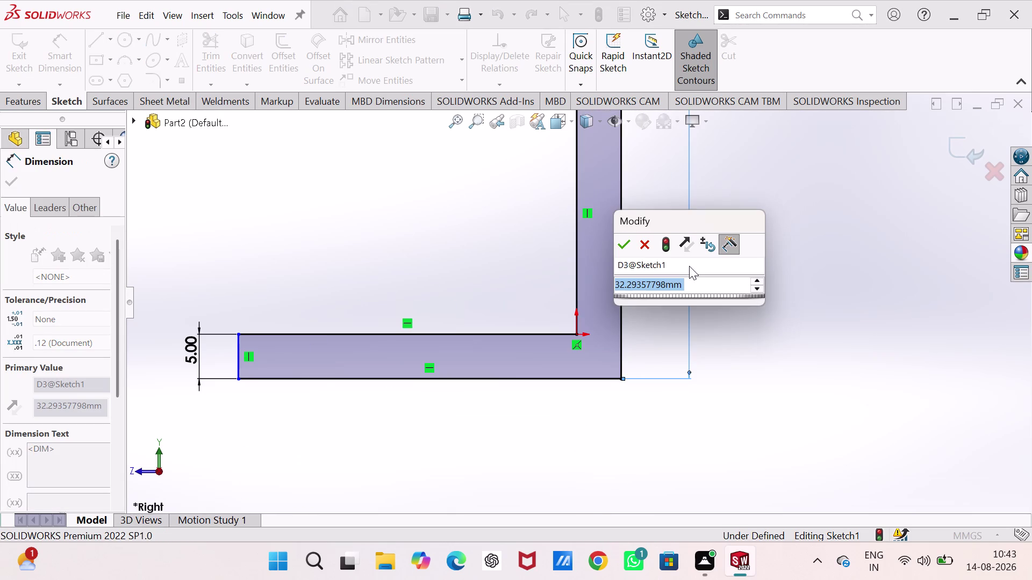
text(0)
key(Return)
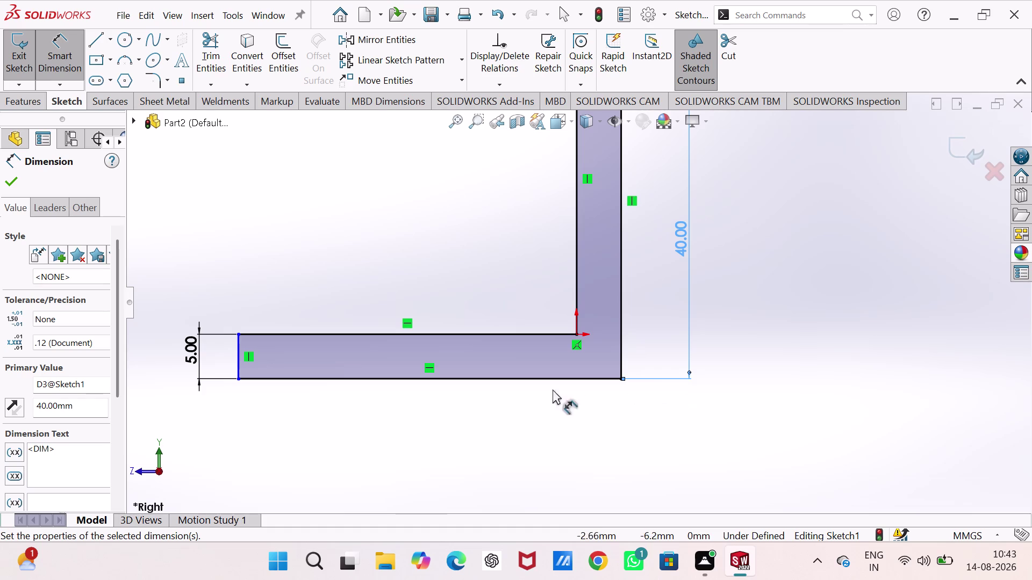
click(531, 380)
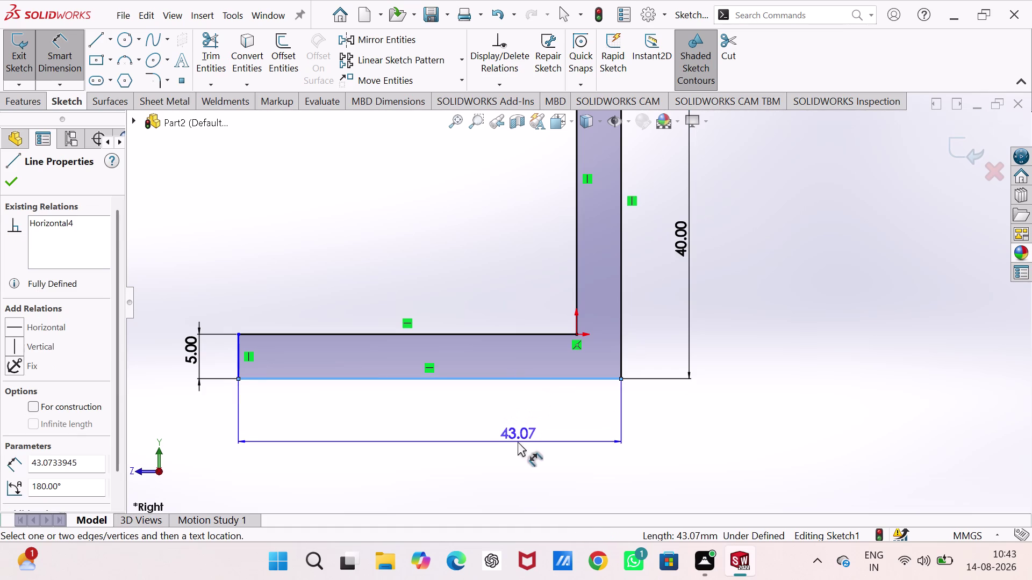
click(487, 436)
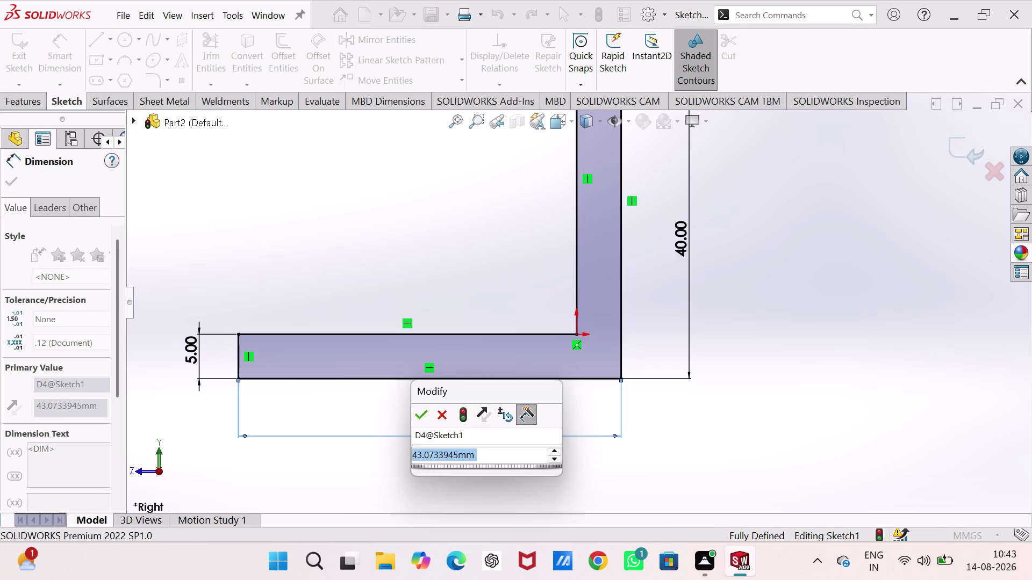
text(40)
key(Return)
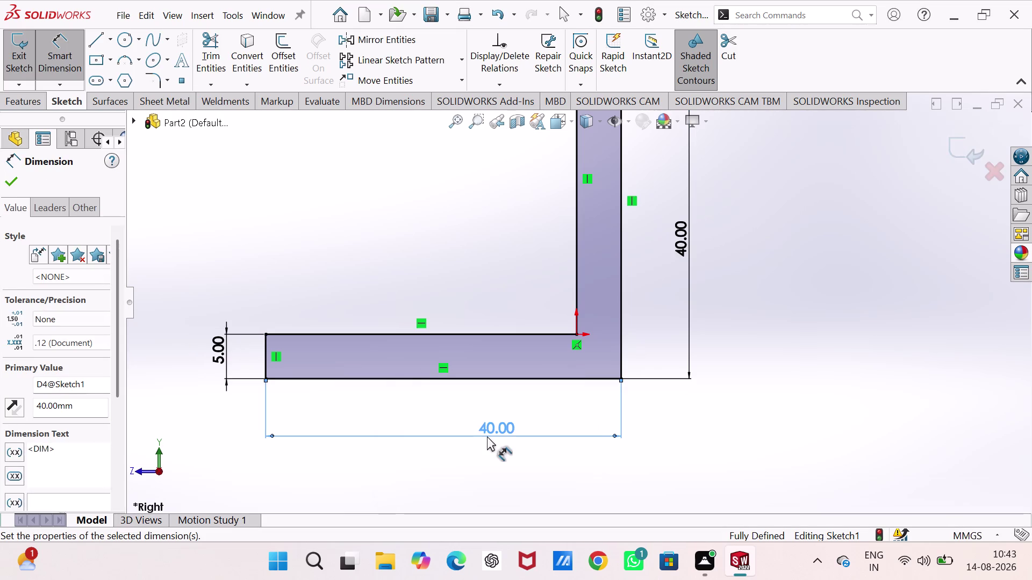
click(492, 336)
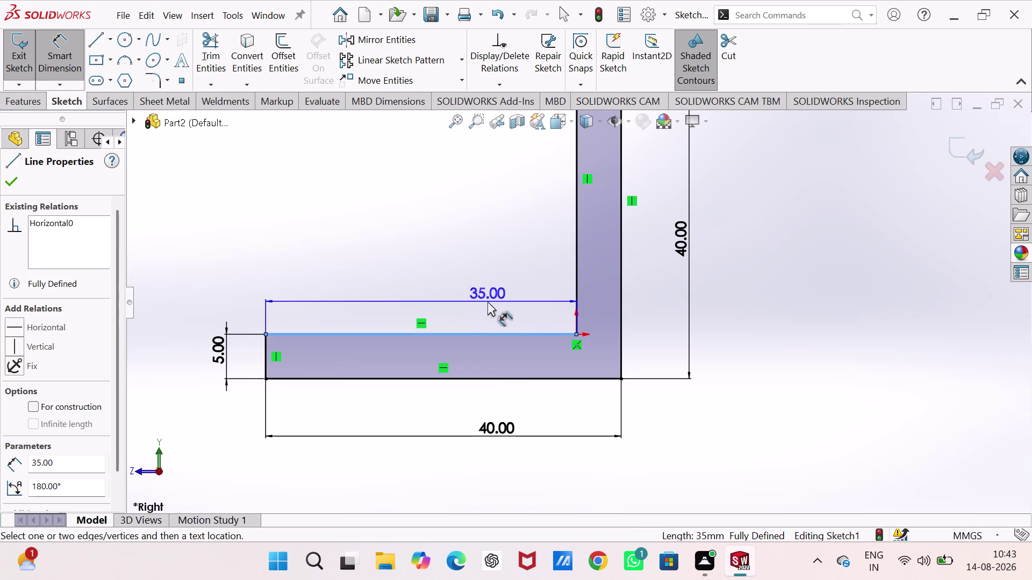
click(488, 302)
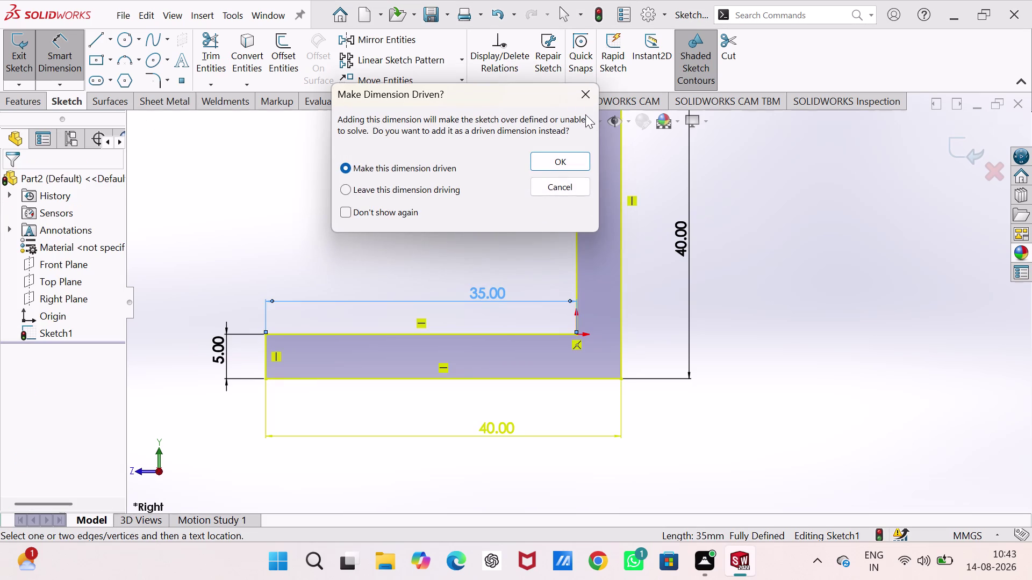
Reject the over-defining 35 mm inner base dimension and start Sketch Fillet.
click(585, 91)
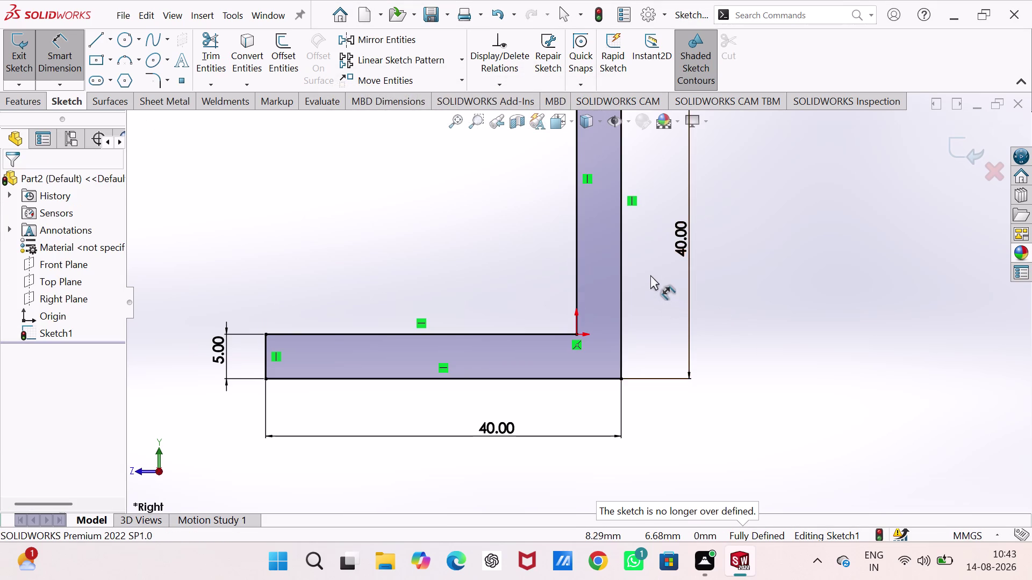
scroll(down, 3)
scroll(up, 3)
scroll(up, 3)
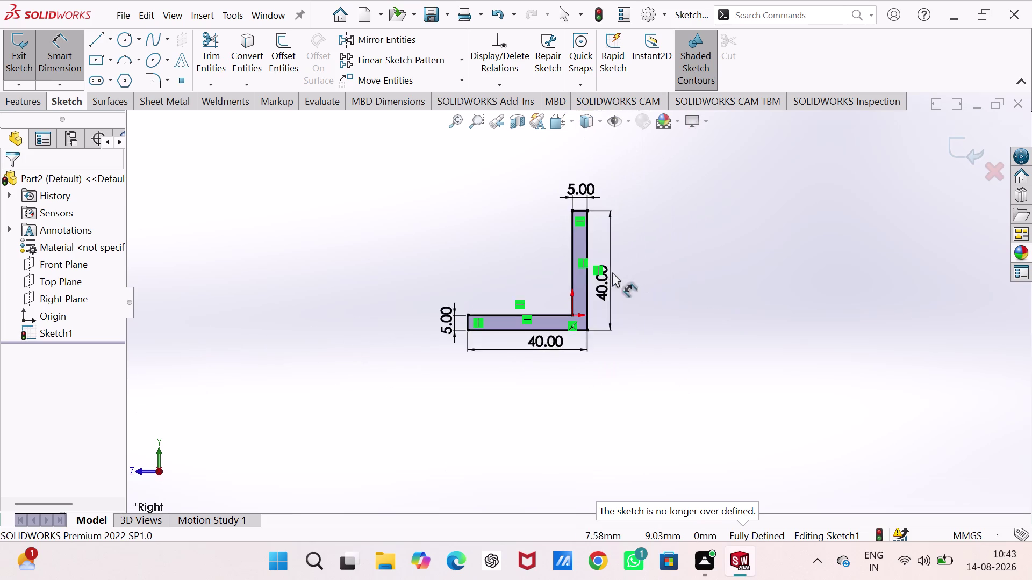
scroll(down, 3)
scroll(down, 3)
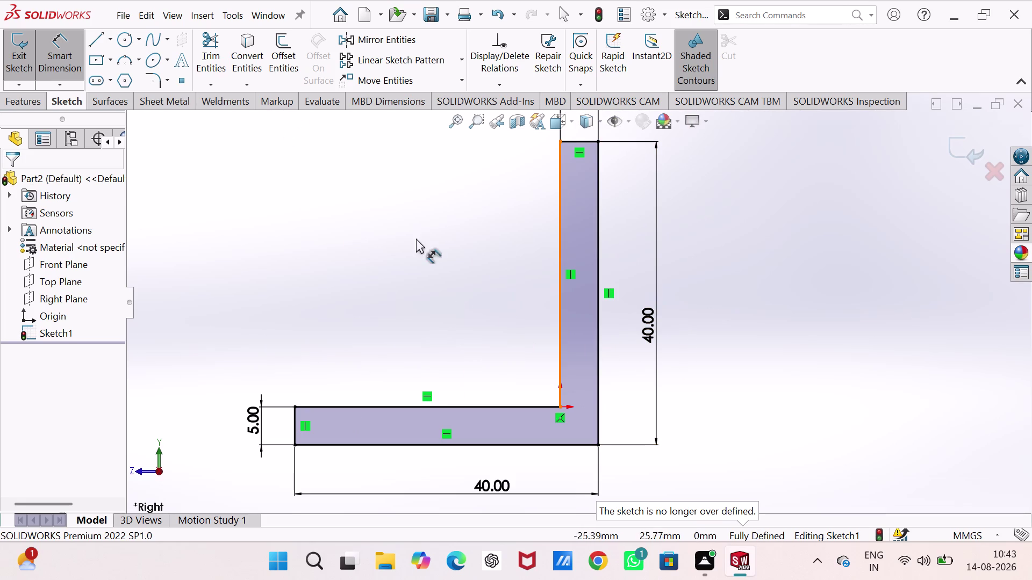
click(147, 77)
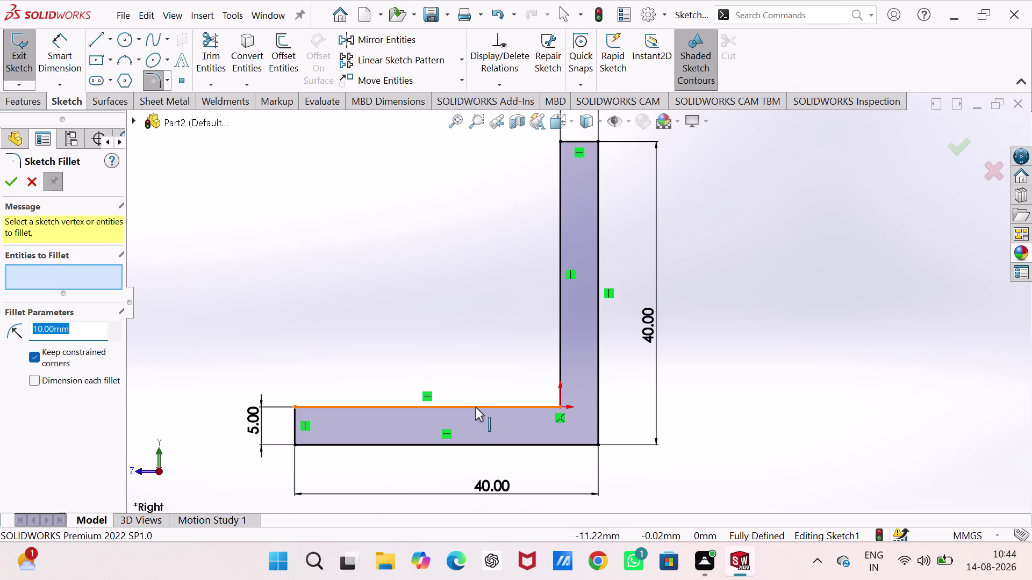
Fillet the outer and inner L-profile corners with a 6.25 mm radius.
key(6)
text(.)
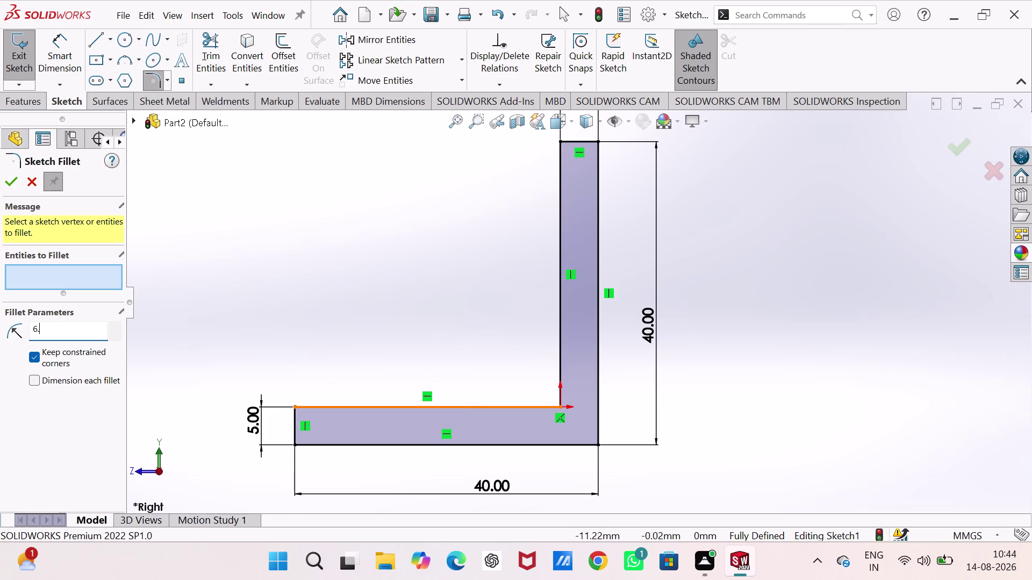
text(25)
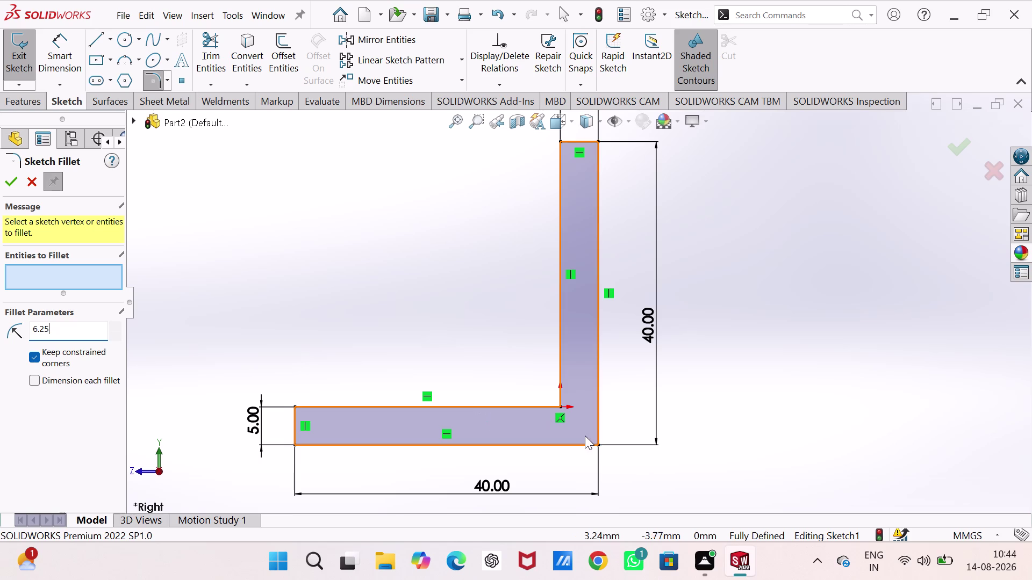
click(597, 432)
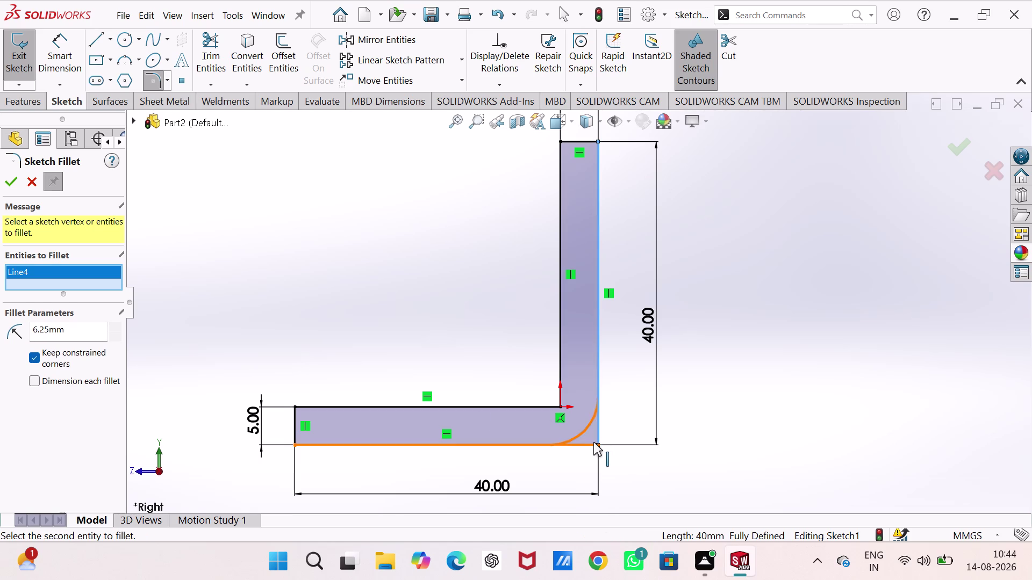
click(593, 443)
click(526, 405)
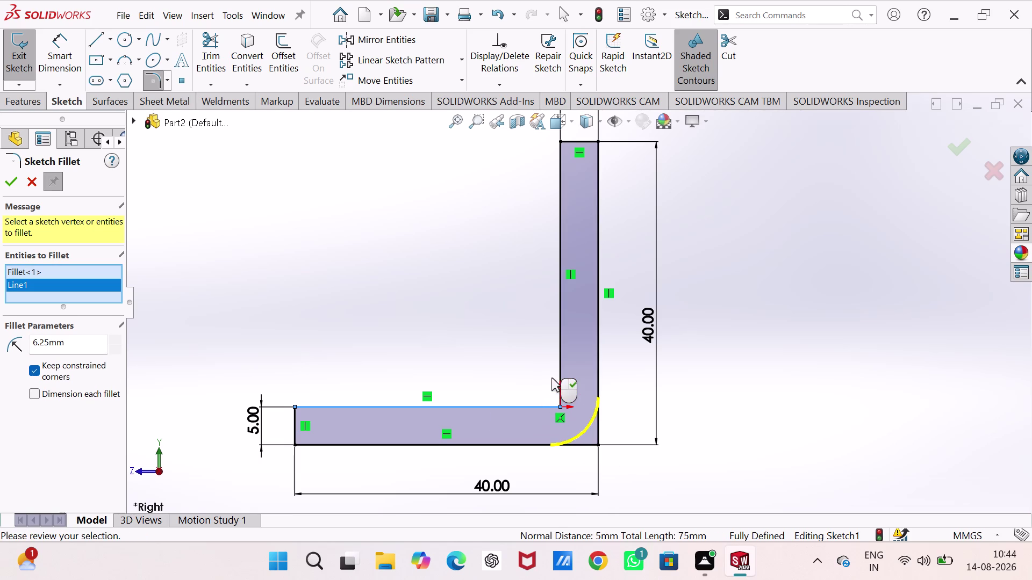
click(559, 363)
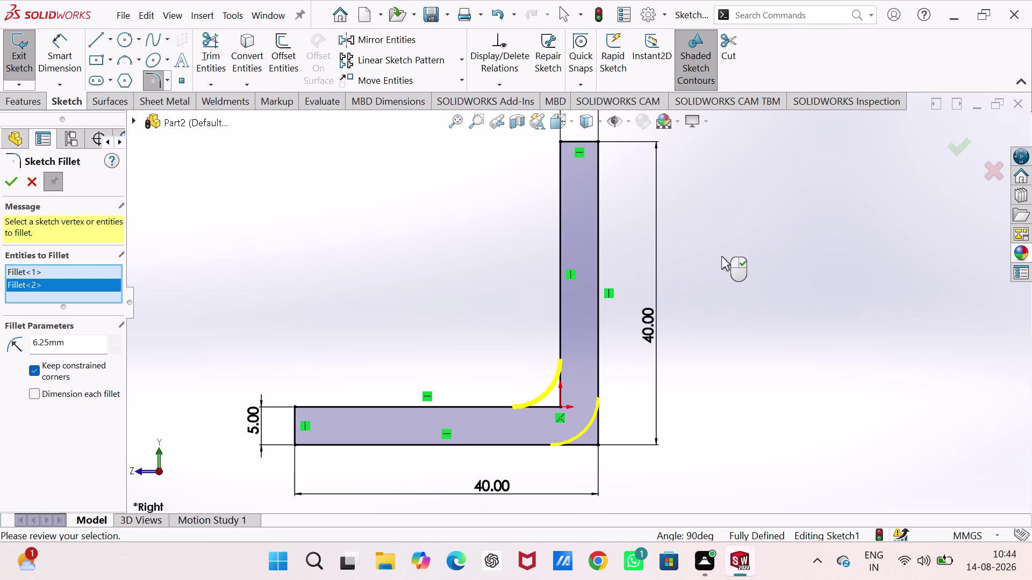
click(9, 179)
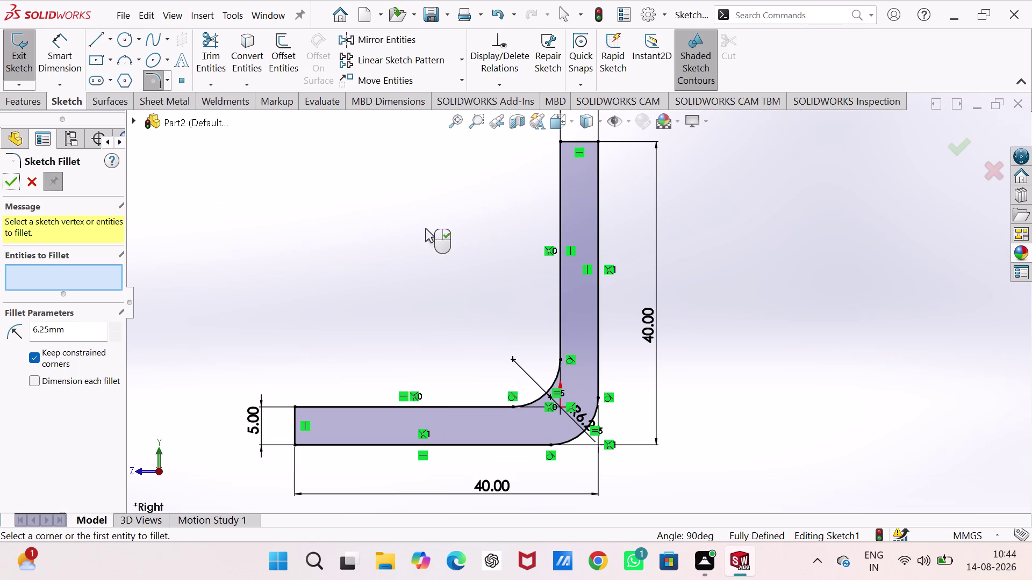
click(11, 176)
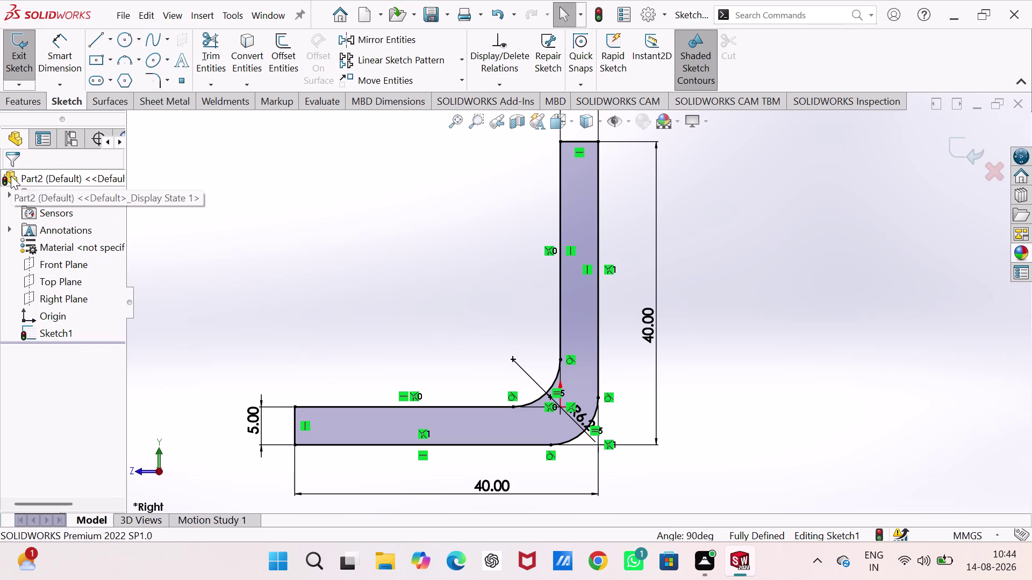
Preview a 40 mm Extruded Boss/Base of the L profile, then cancel it.
click(28, 101)
click(17, 49)
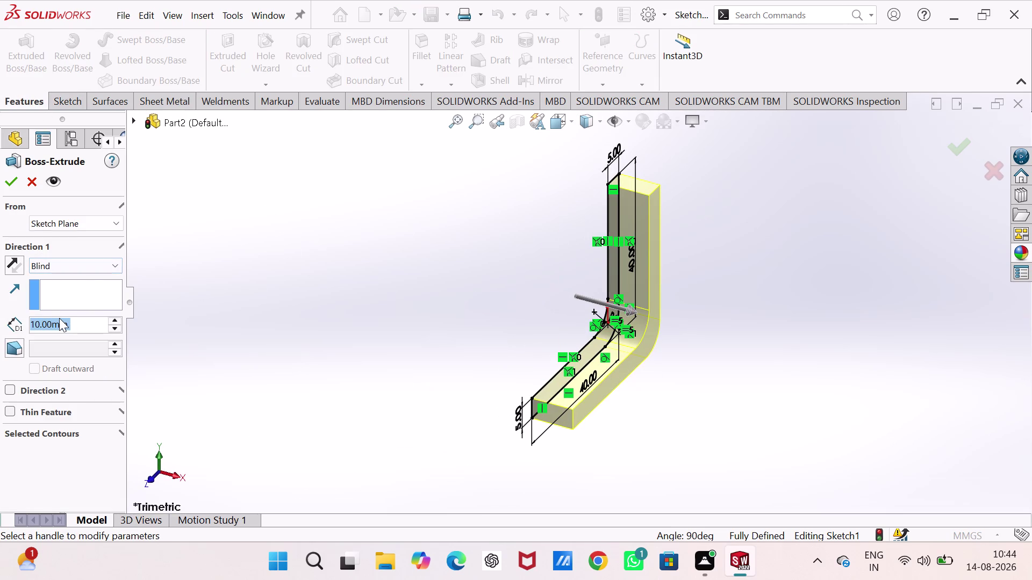
text(40)
key(Return)
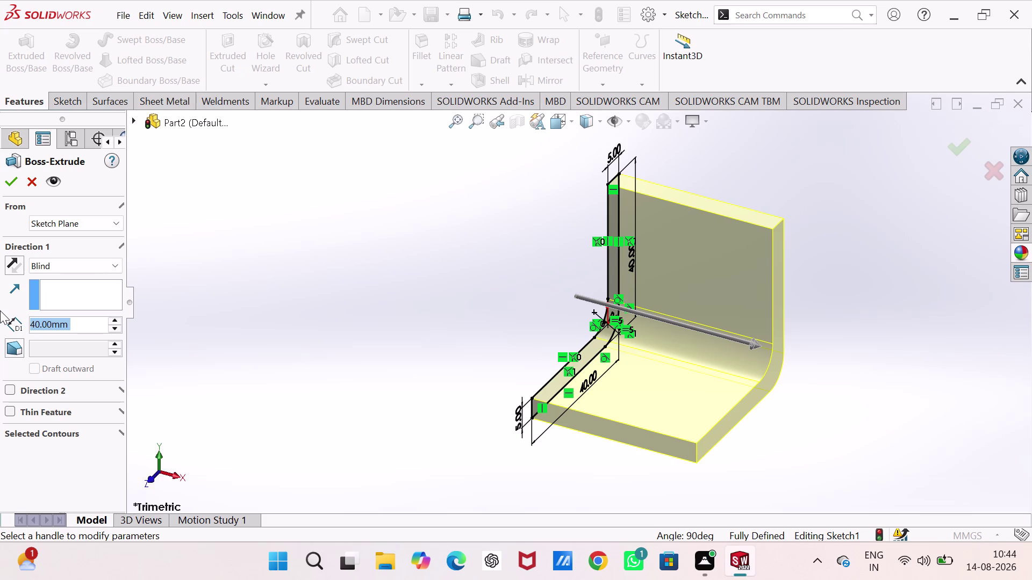
click(37, 185)
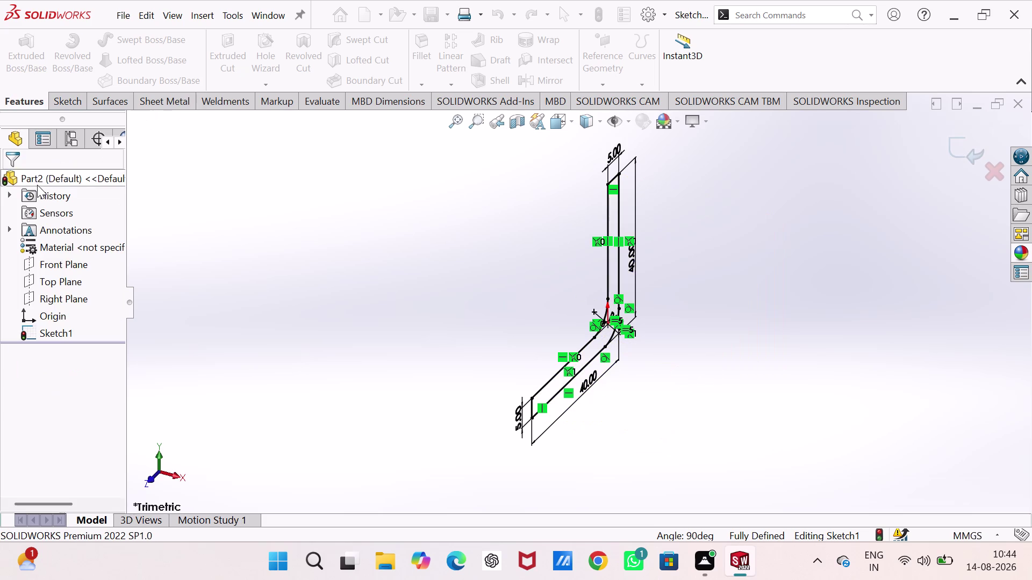
Select Sketch1 and view it Normal To the screen.
double_click(44, 338)
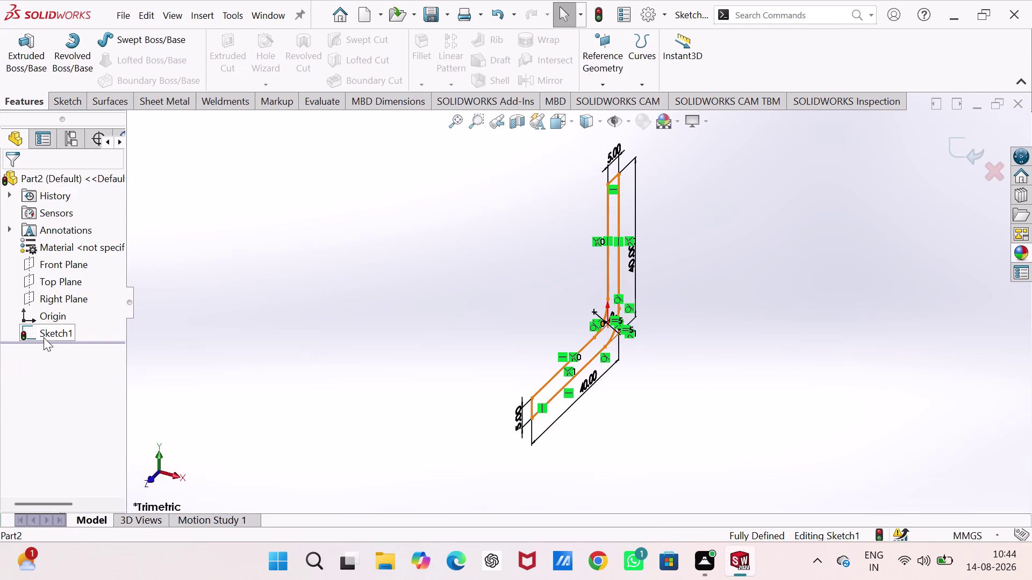
click(49, 330)
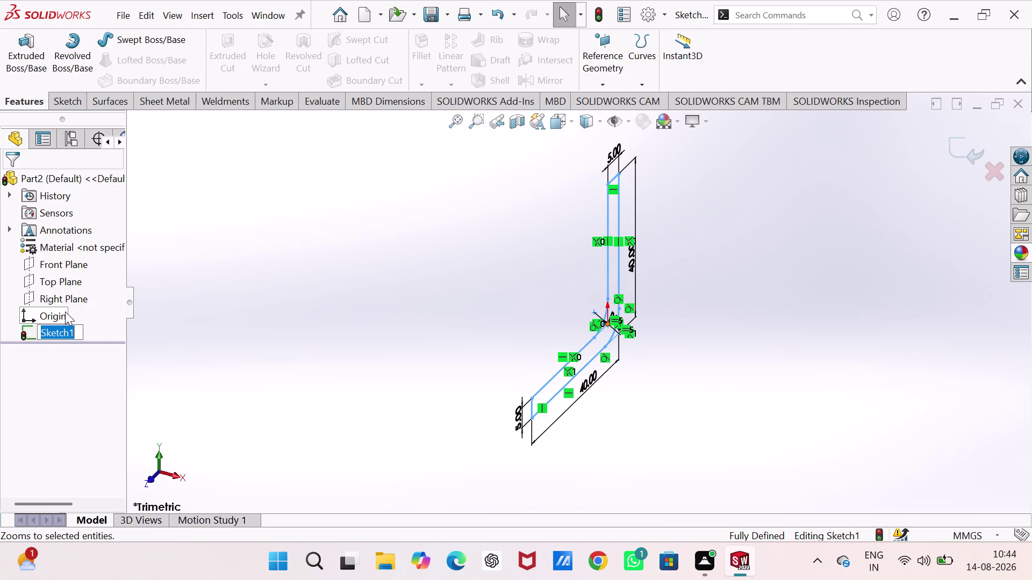
click(71, 367)
key(Escape)
click(64, 335)
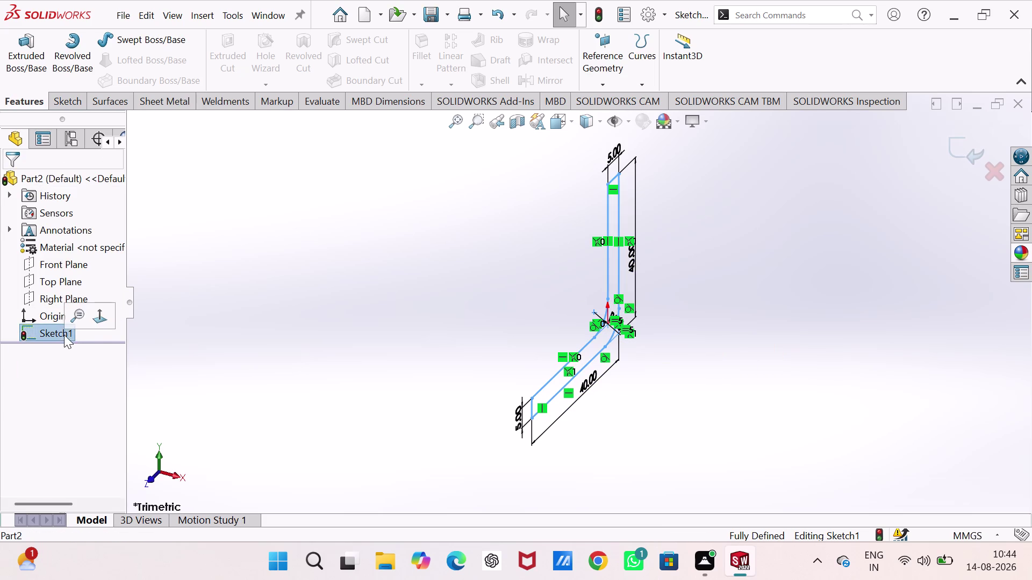
click(106, 317)
click(297, 272)
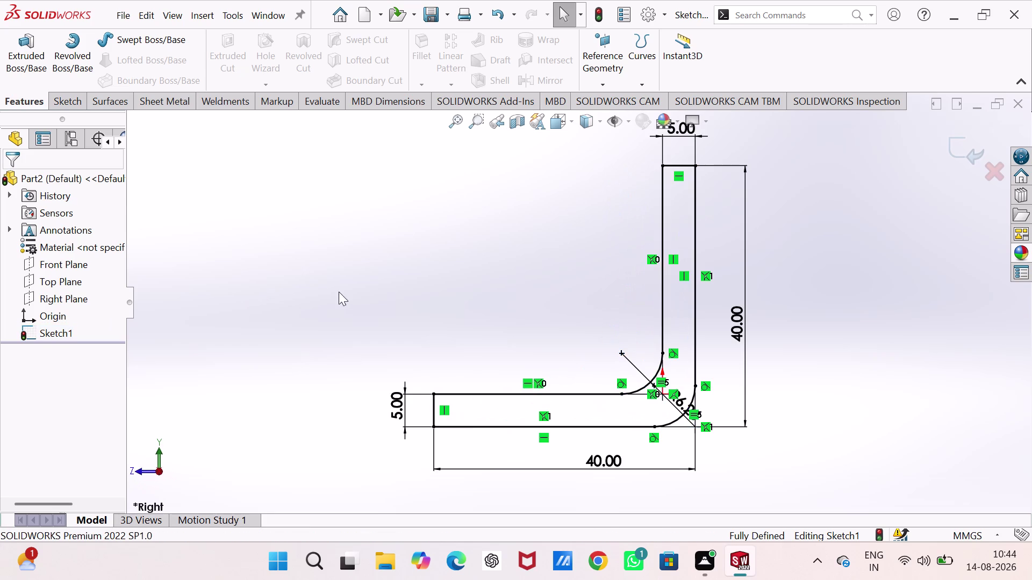
Remove the 6.25 mm fillet dimension and both corner fillet arcs.
click(643, 375)
key(Delete)
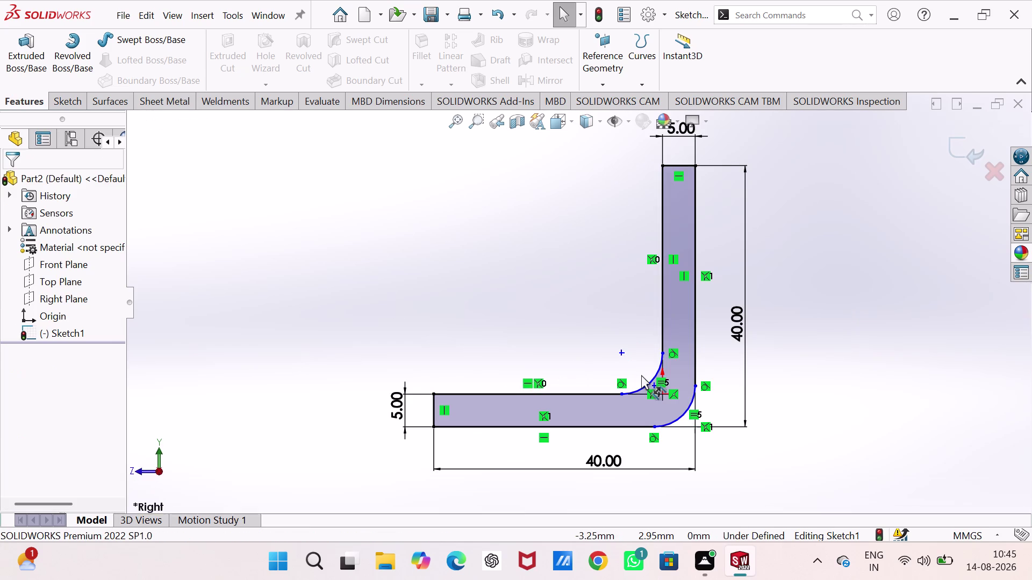
click(579, 312)
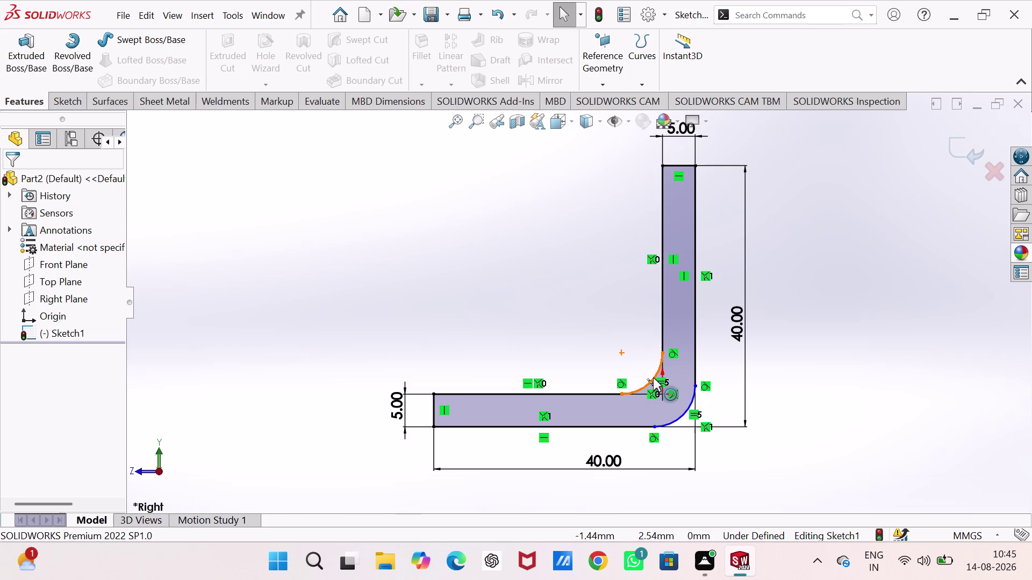
key(ctrl+z)
key(ctrl+z)
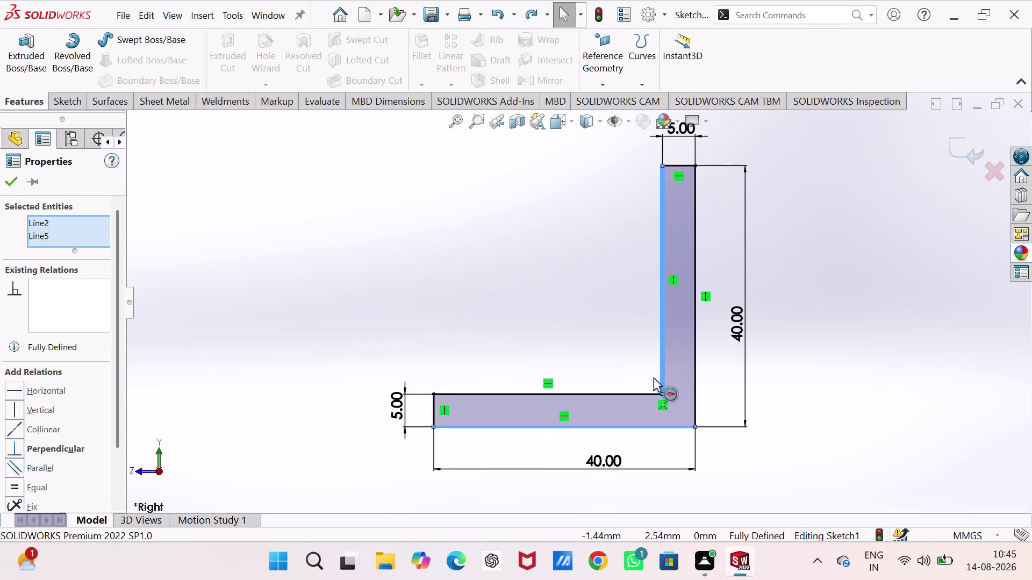
key(Escape)
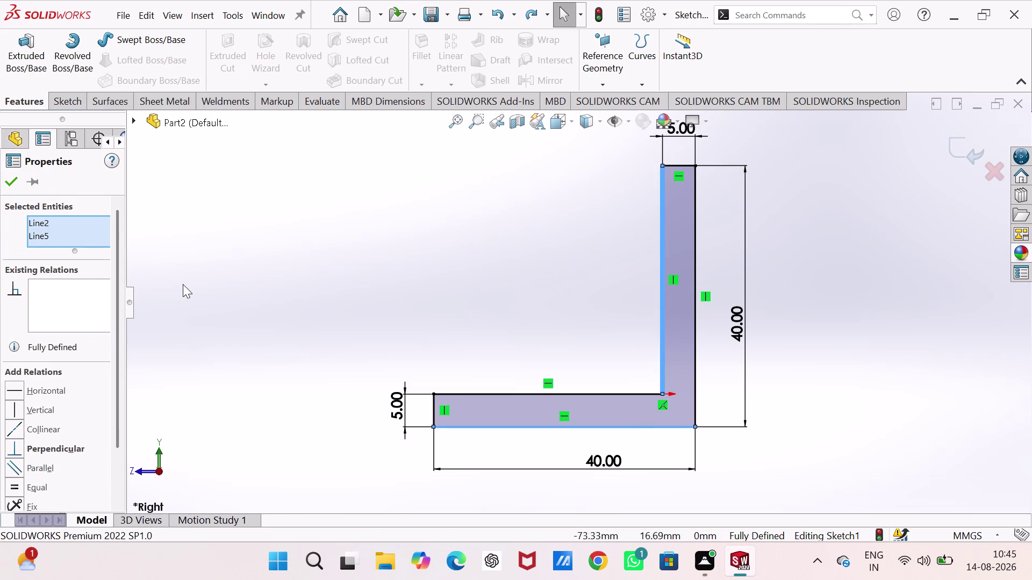
key(Escape)
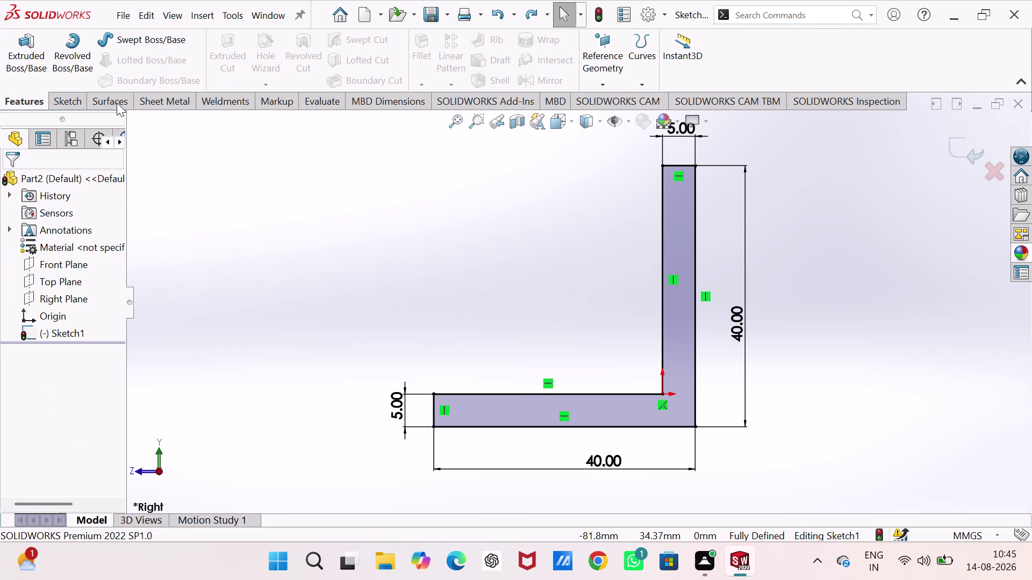
Round only the outer L-profile corner with a 6.25 mm sketch fillet.
click(75, 94)
click(153, 81)
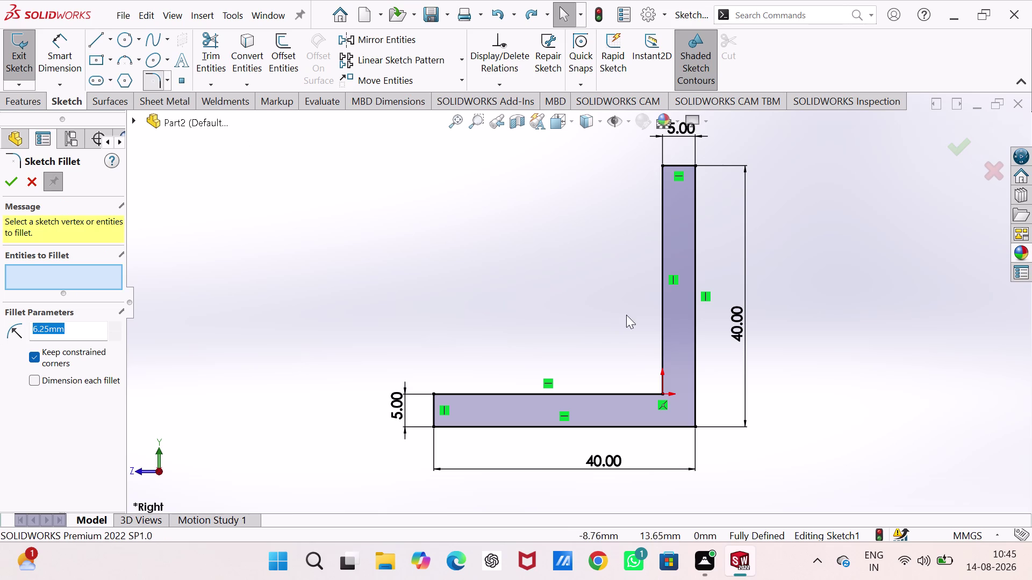
click(683, 428)
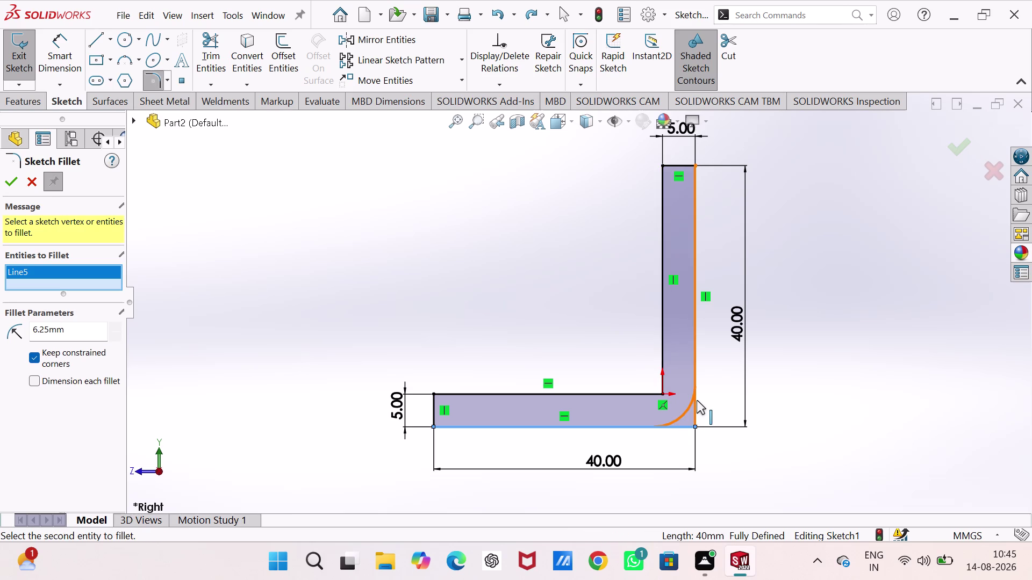
click(697, 400)
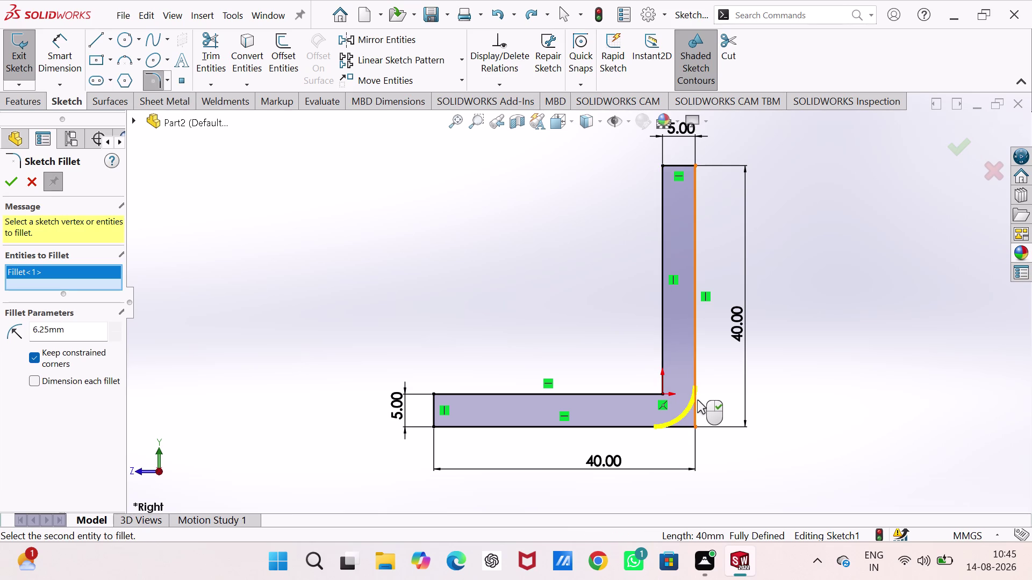
key(Return)
click(528, 274)
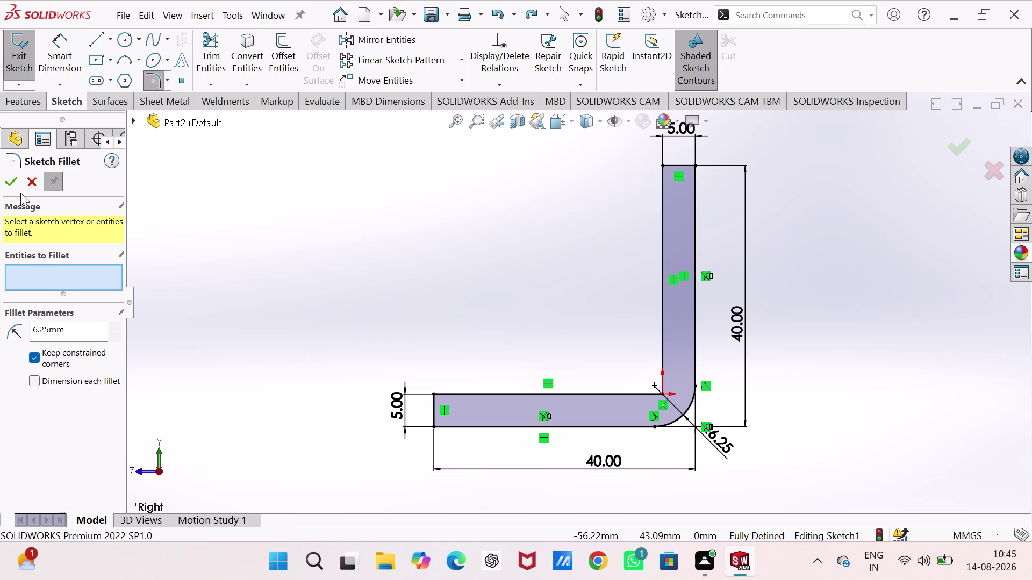
click(15, 185)
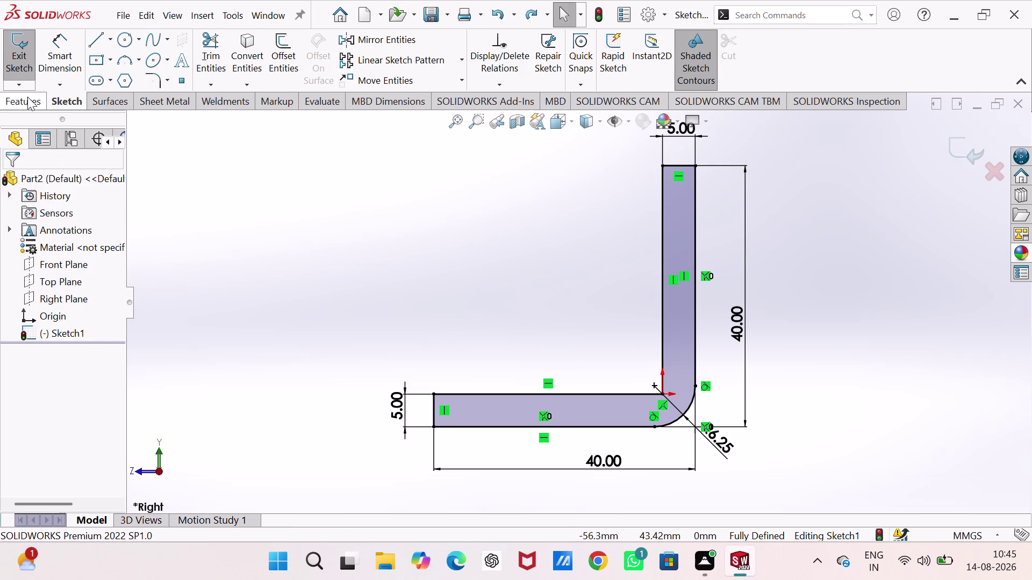
Exit the sketch and extrude the L profile 40 mm blind as Boss-Extrude1.
click(26, 62)
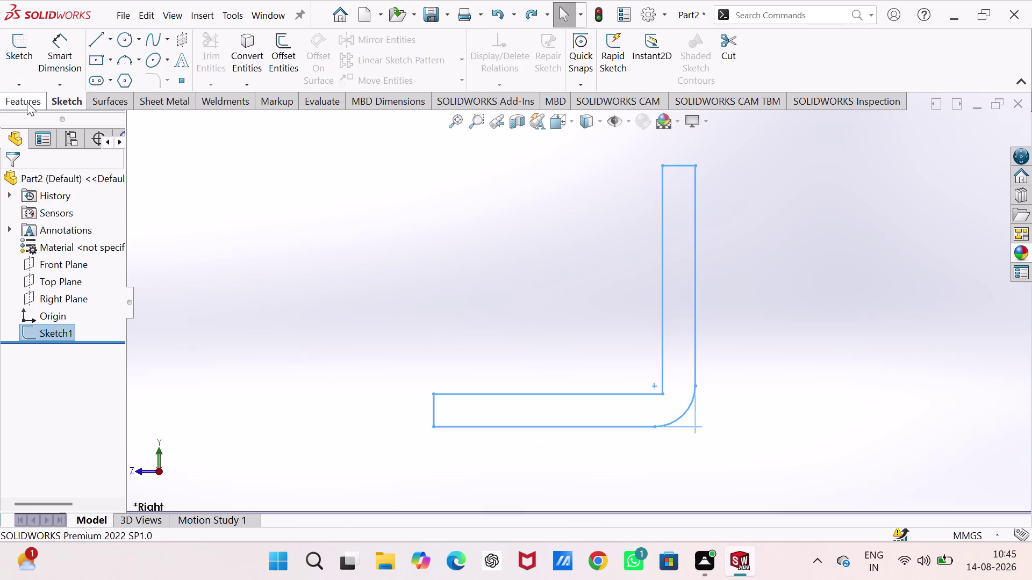
click(27, 103)
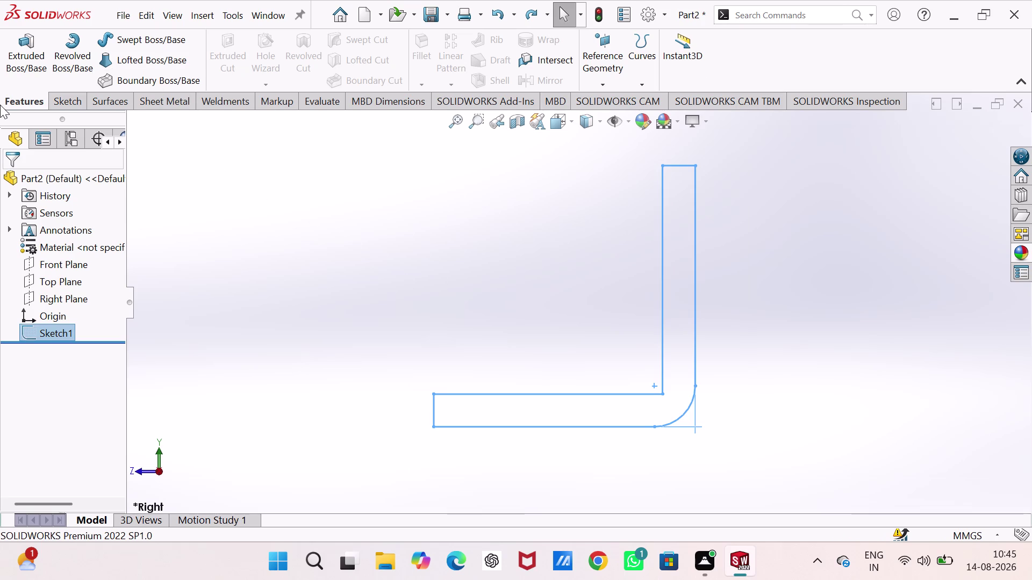
click(18, 57)
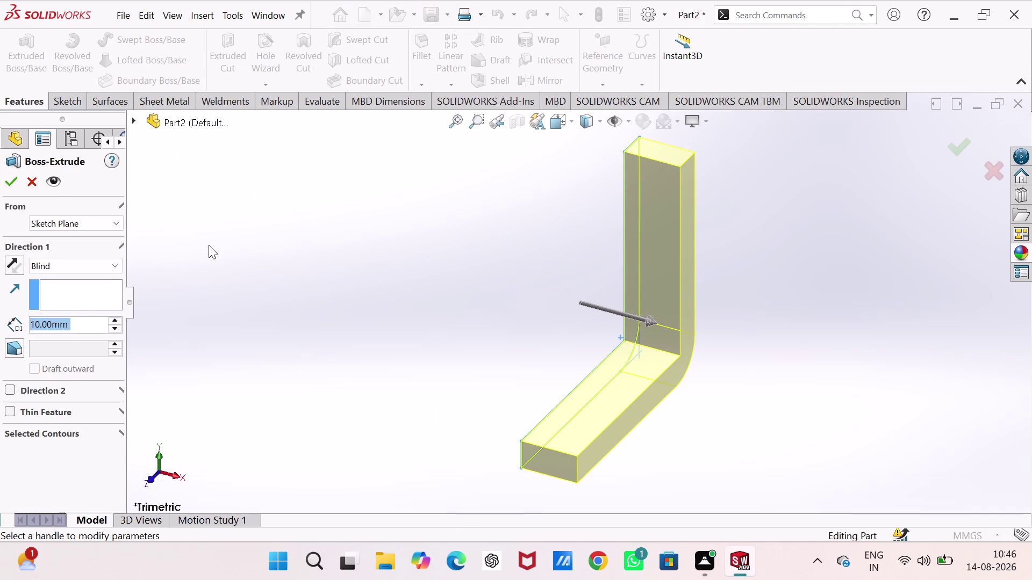
key(4)
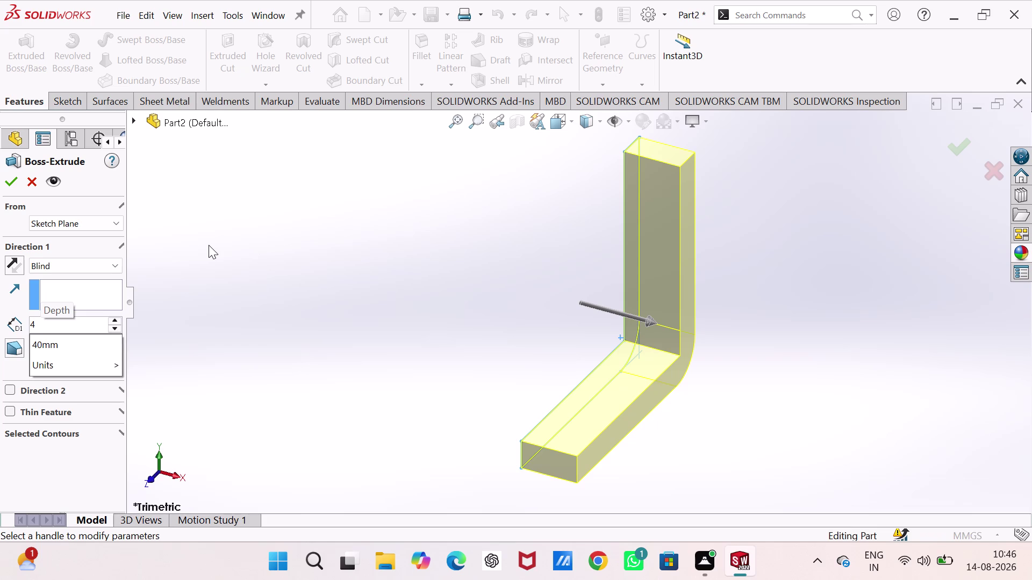
key(0)
key(Return)
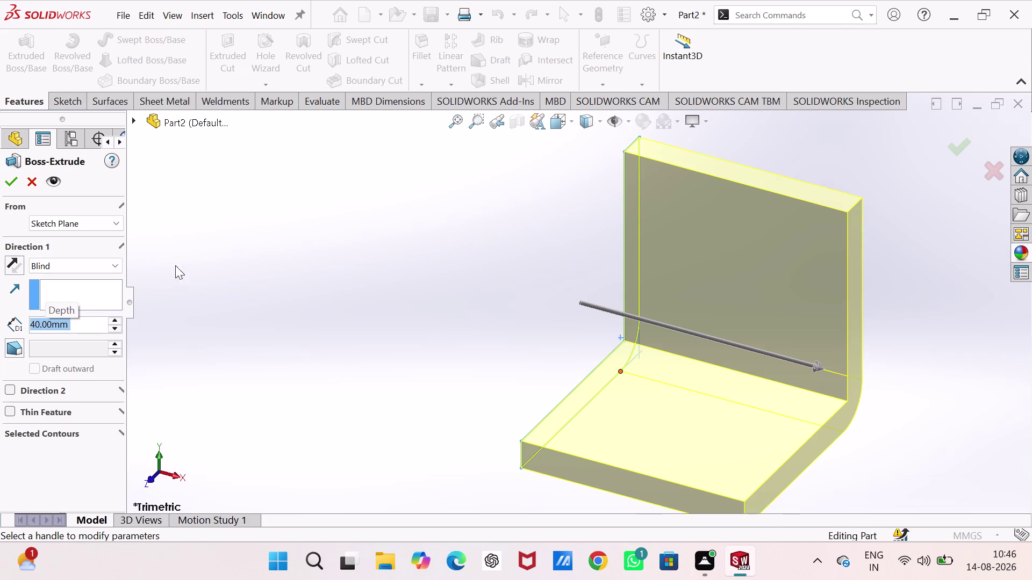
click(14, 175)
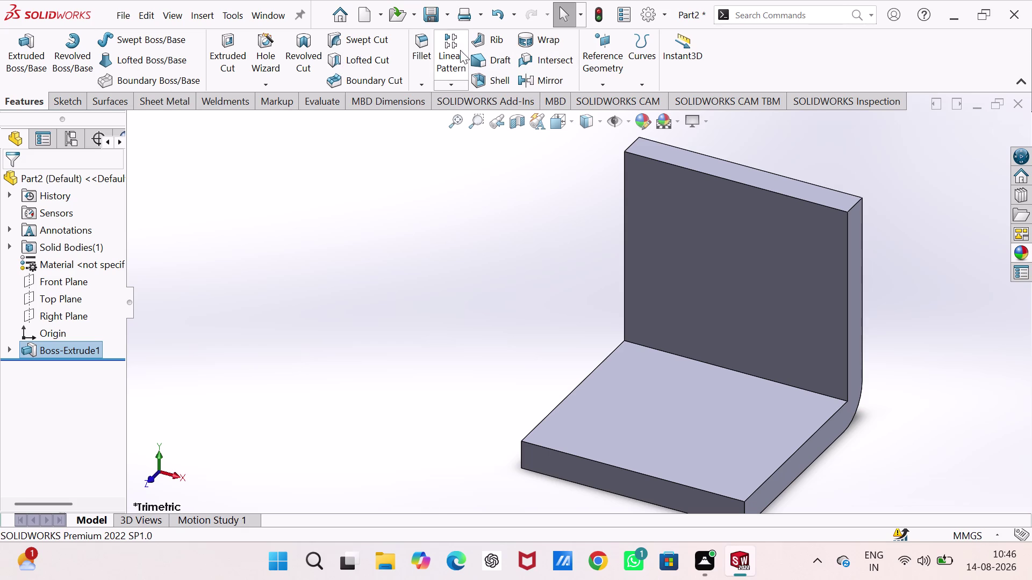
click(417, 87)
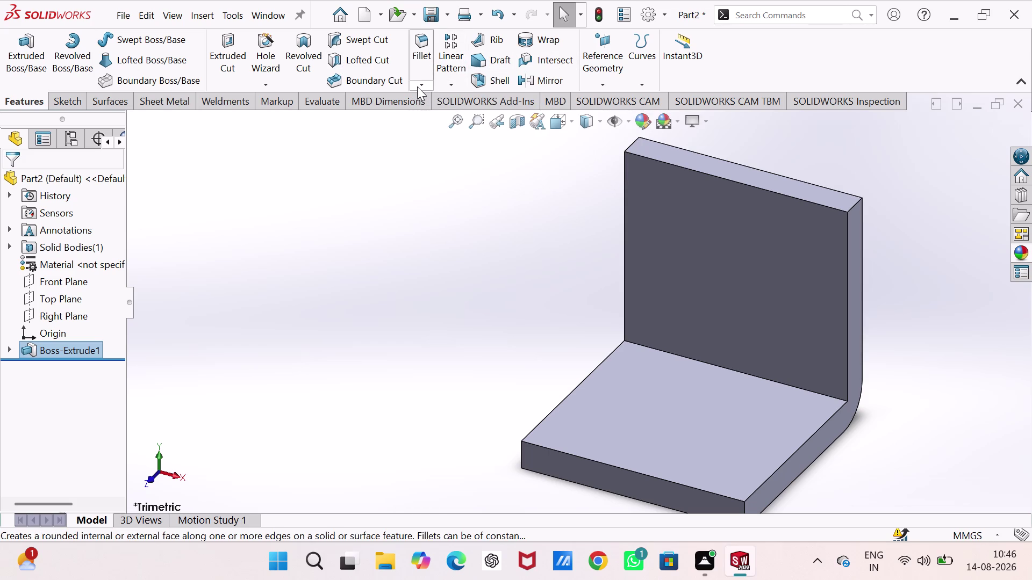
Preview a chamfer on the inner bend edge, discard it, and start a Fillet.
click(428, 122)
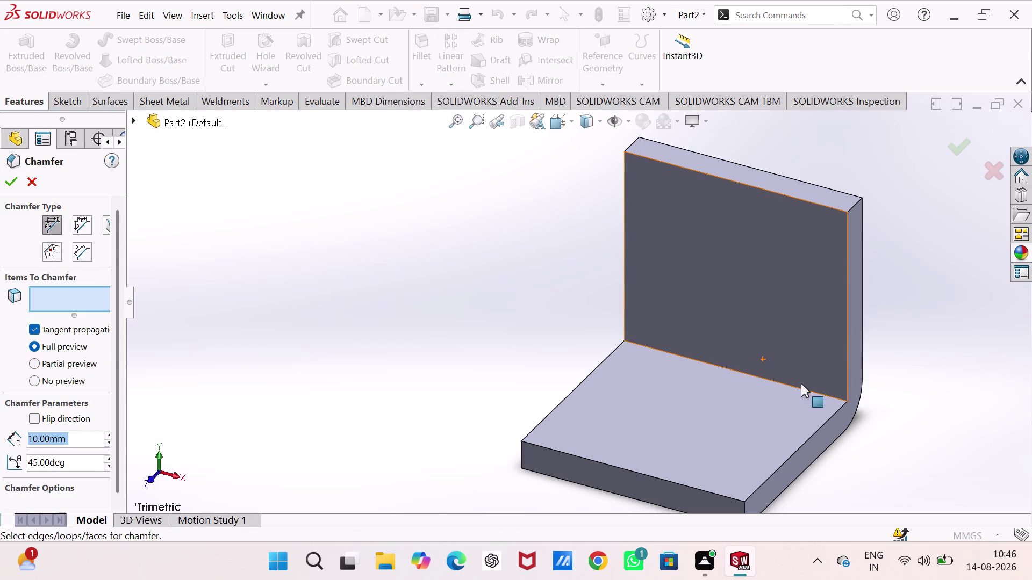
click(837, 400)
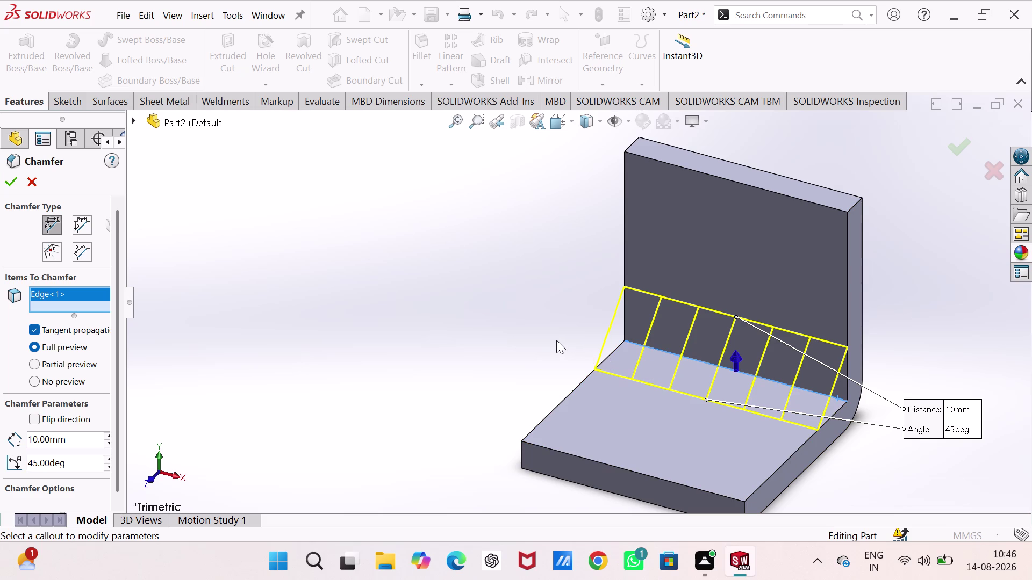
click(23, 180)
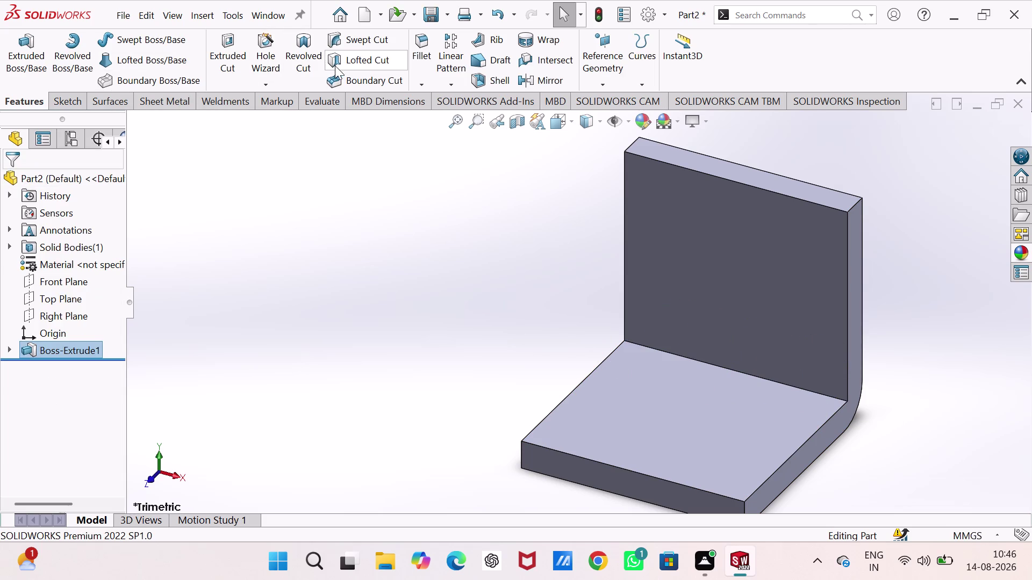
click(420, 54)
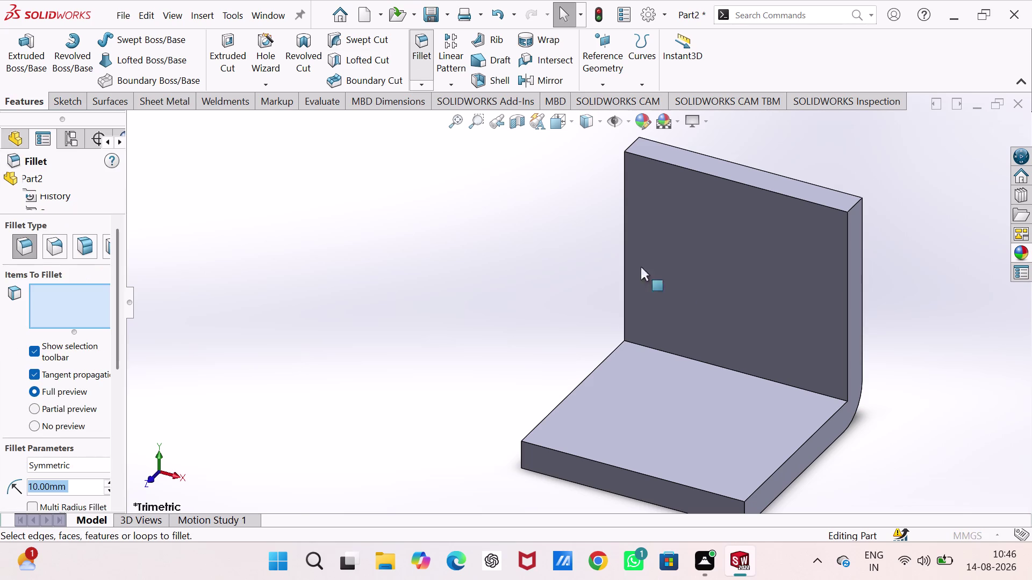
Fillet the bracket's inner bend edge with radius 6.25/2 = 3.125 mm.
click(712, 368)
click(711, 367)
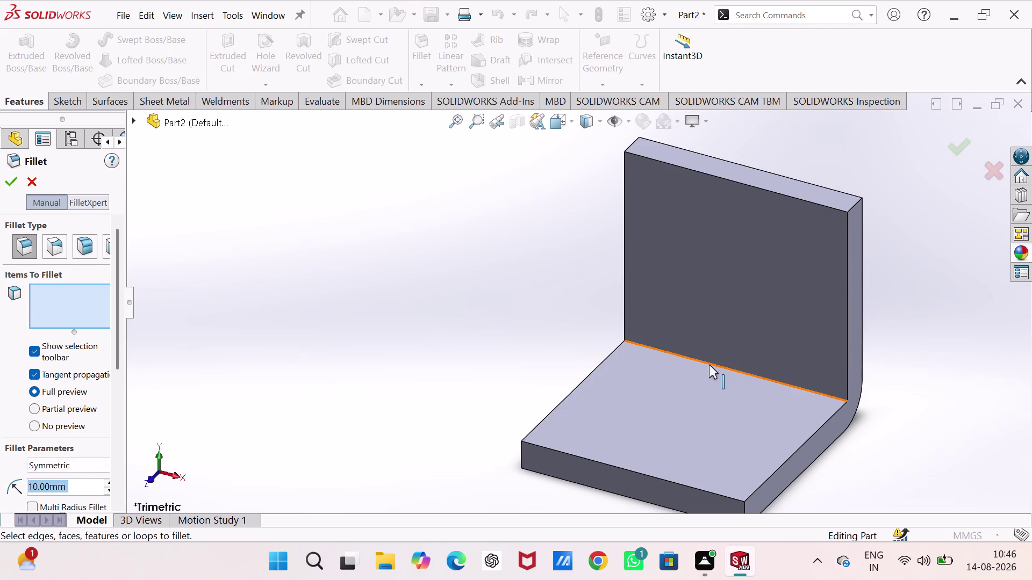
click(709, 365)
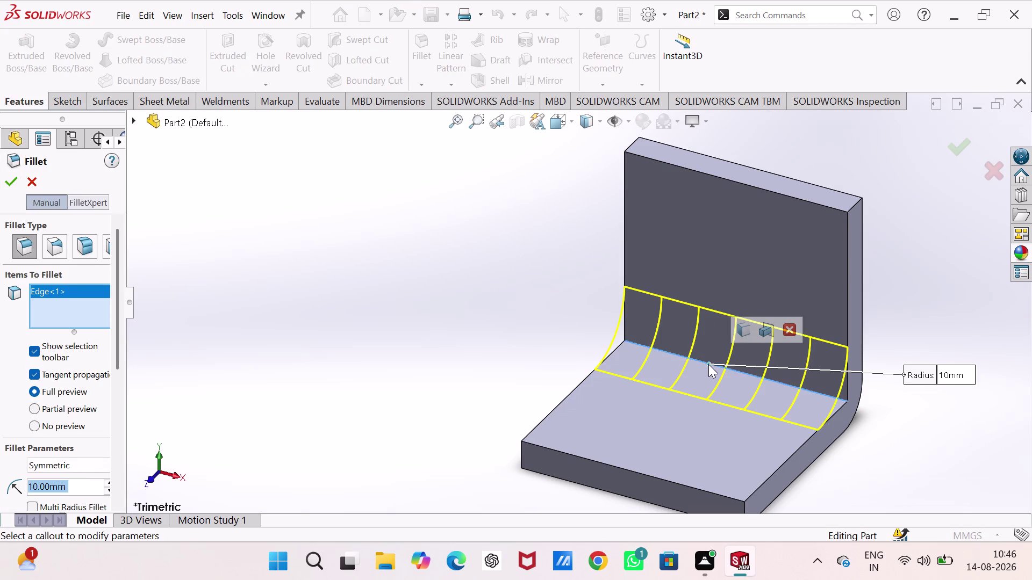
key(6)
key(period)
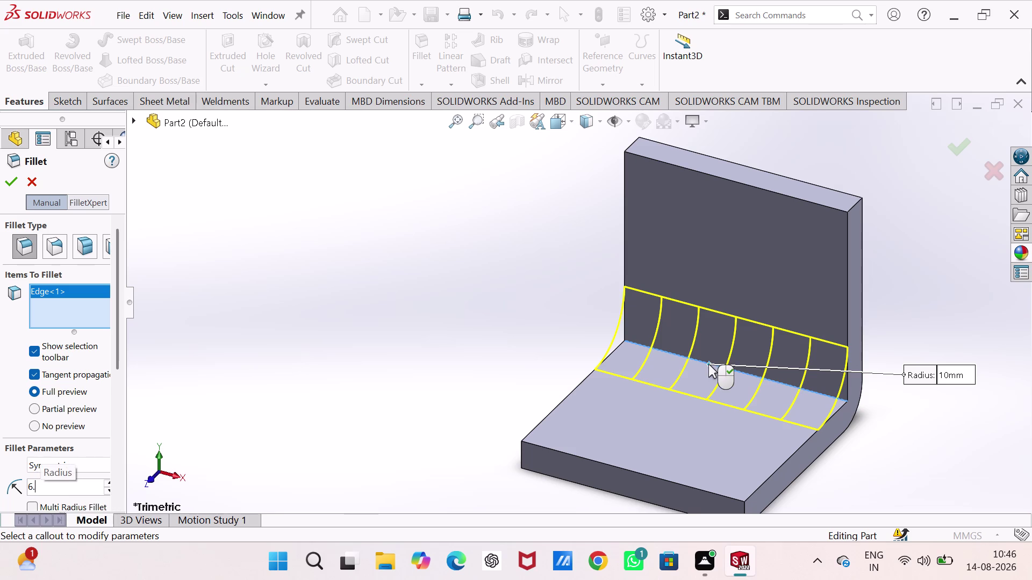
key(2)
key(5)
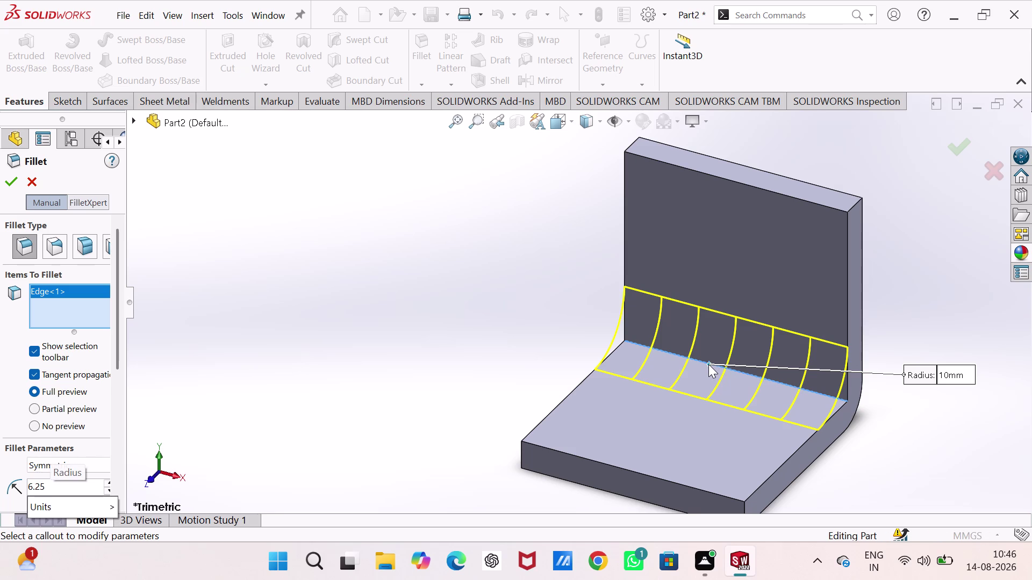
key(slash)
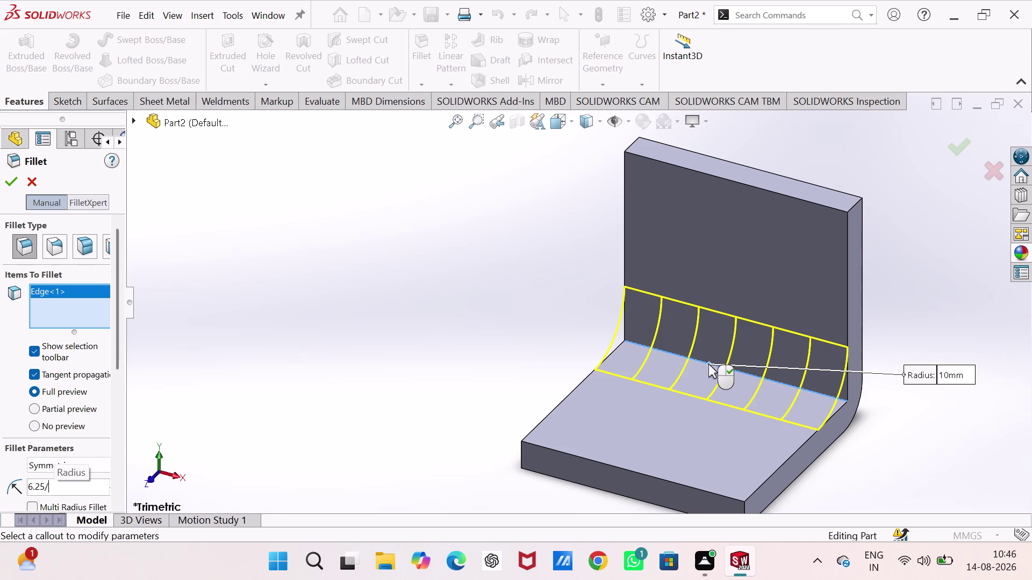
key(2)
key(Return)
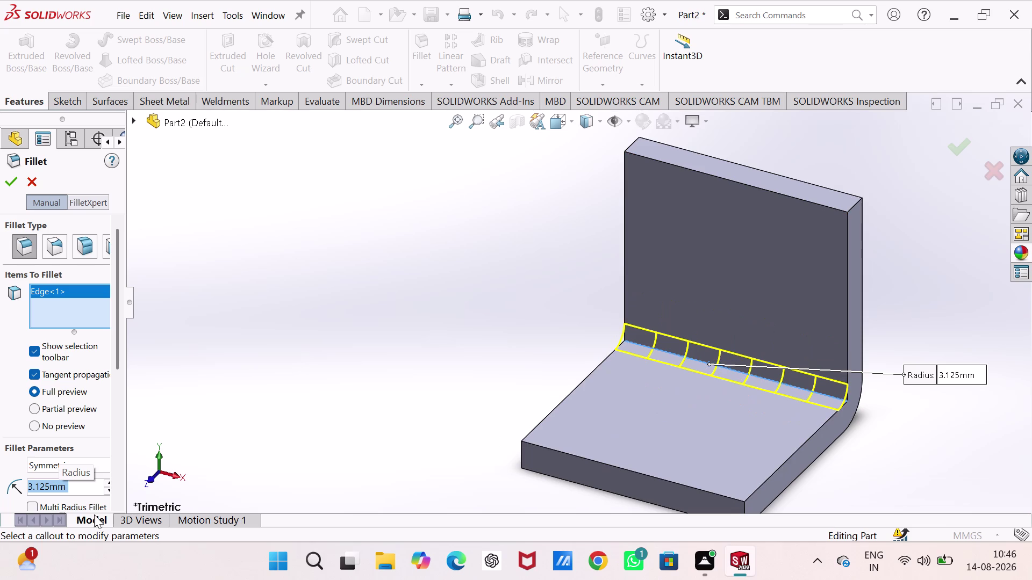
click(8, 165)
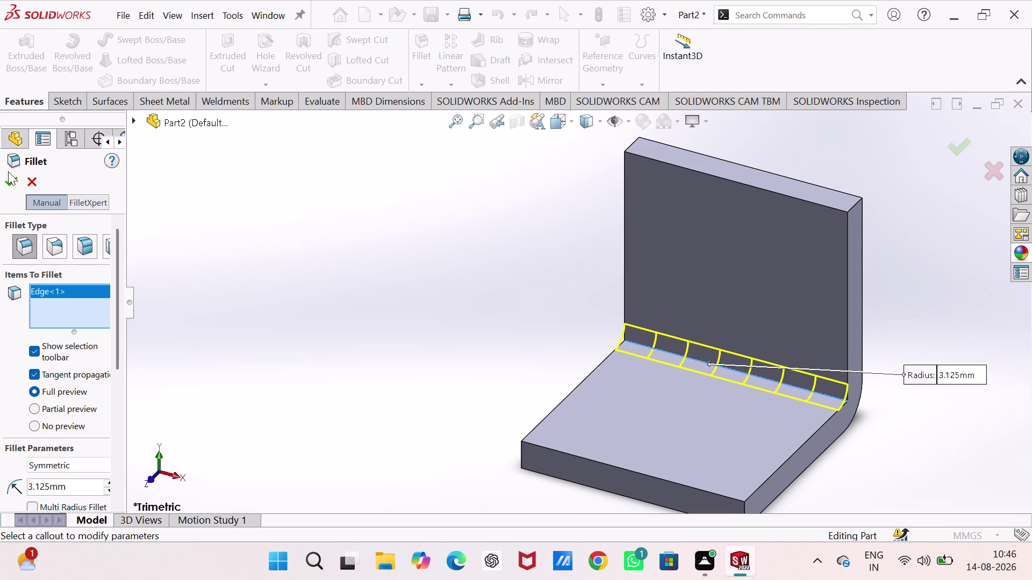
click(8, 179)
click(323, 249)
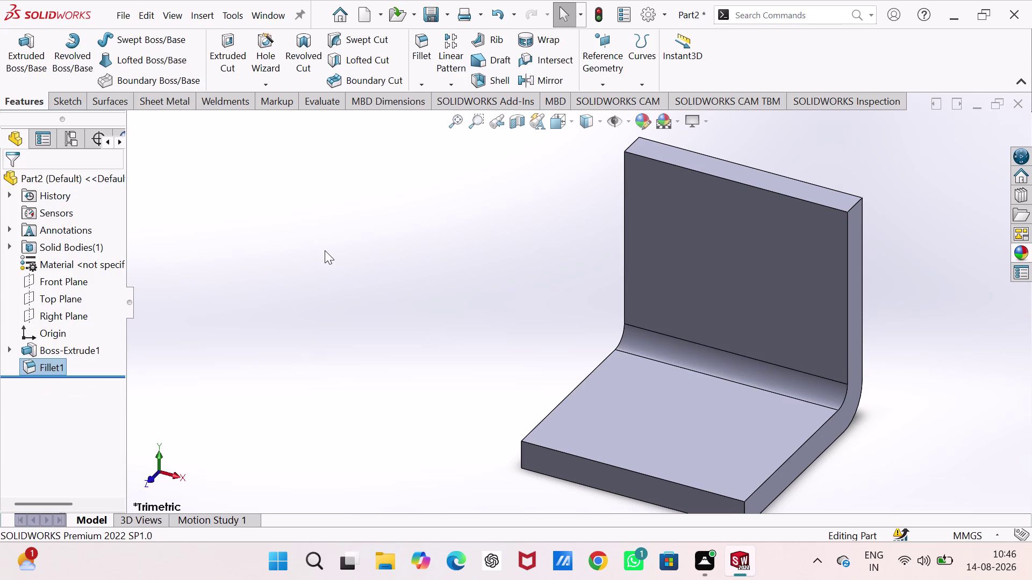
Orbit to inspect the bracket, then start a circle sketch on the vertical leg's front face.
middle_drag(430, 340, 348, 333)
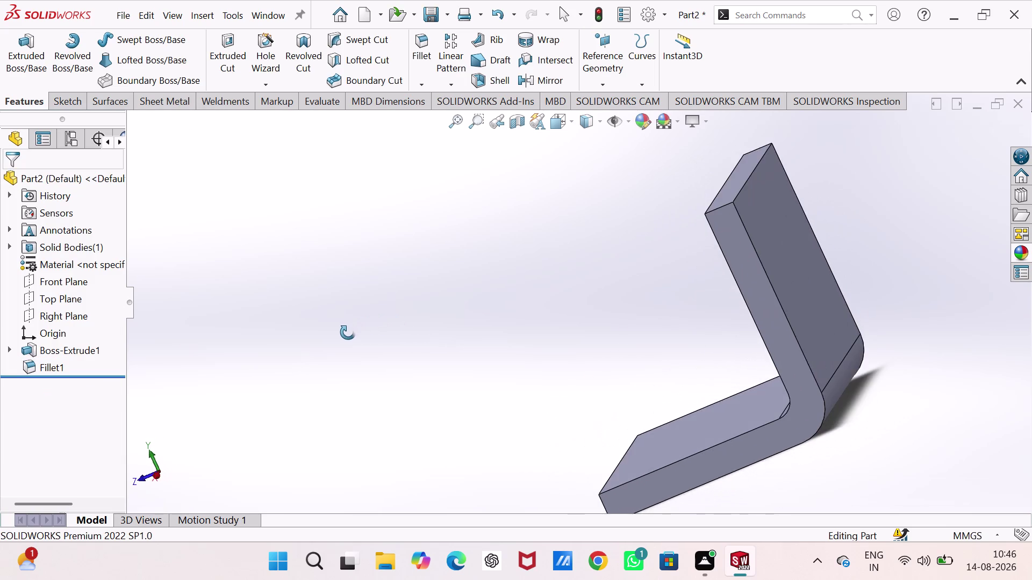
middle_drag(348, 333, 390, 338)
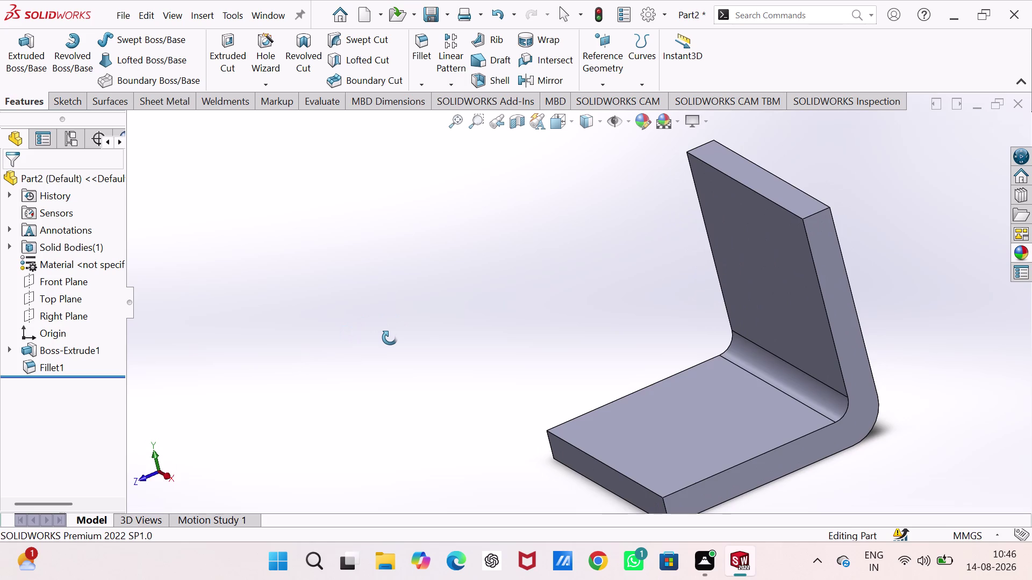
middle_drag(390, 338, 439, 320)
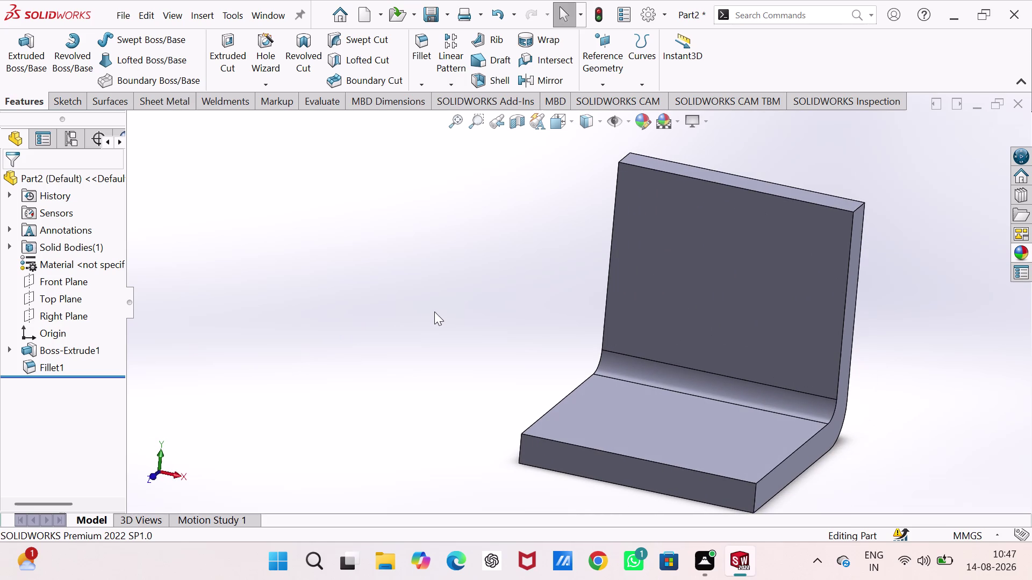
middle_drag(456, 324, 395, 305)
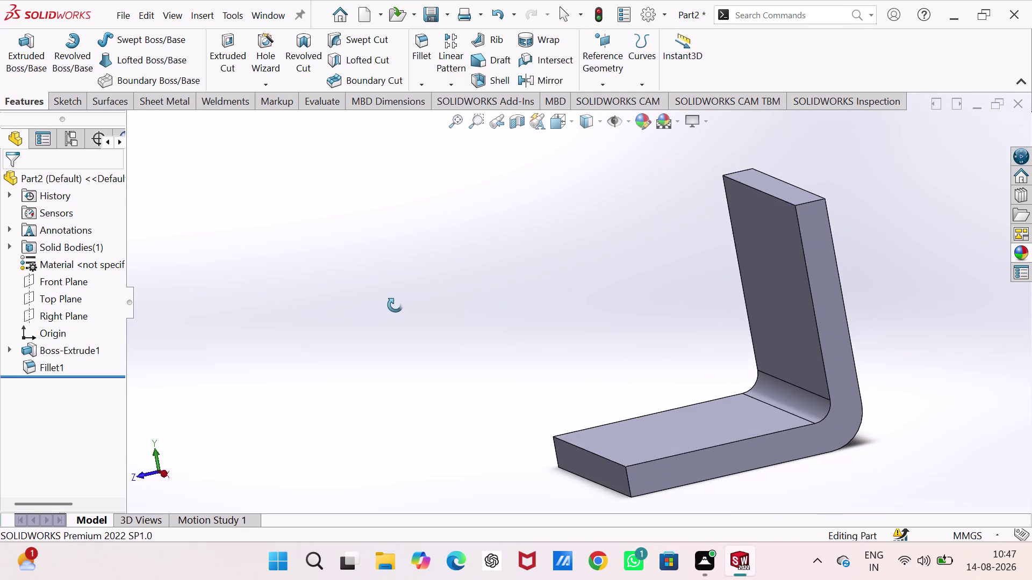
middle_drag(395, 305, 468, 282)
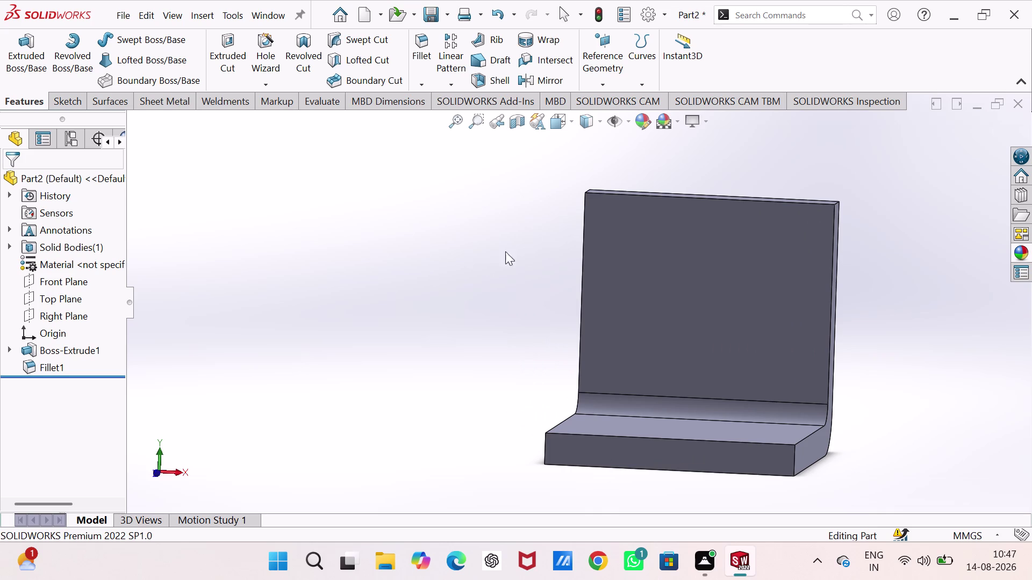
click(655, 270)
click(710, 243)
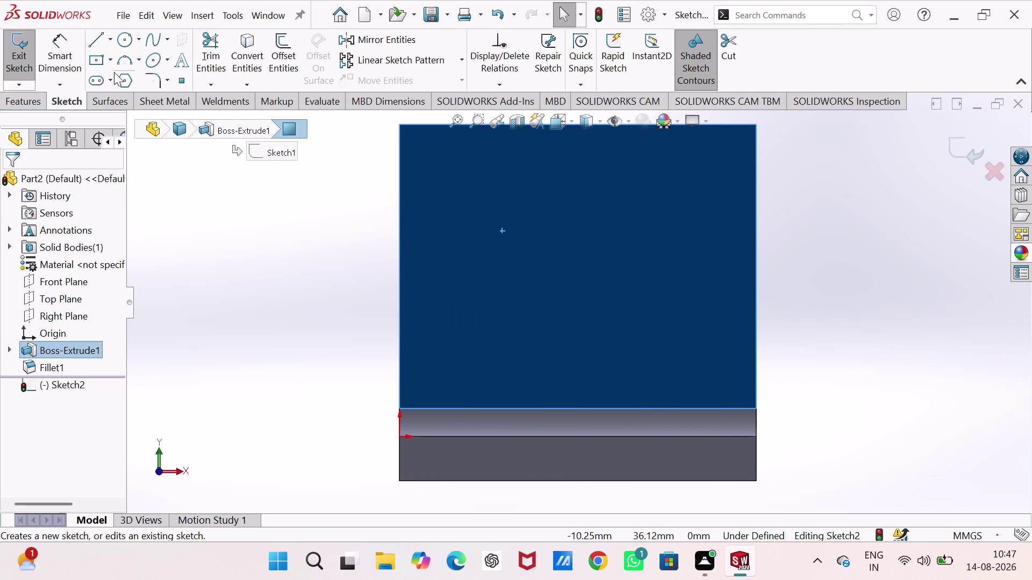
click(126, 41)
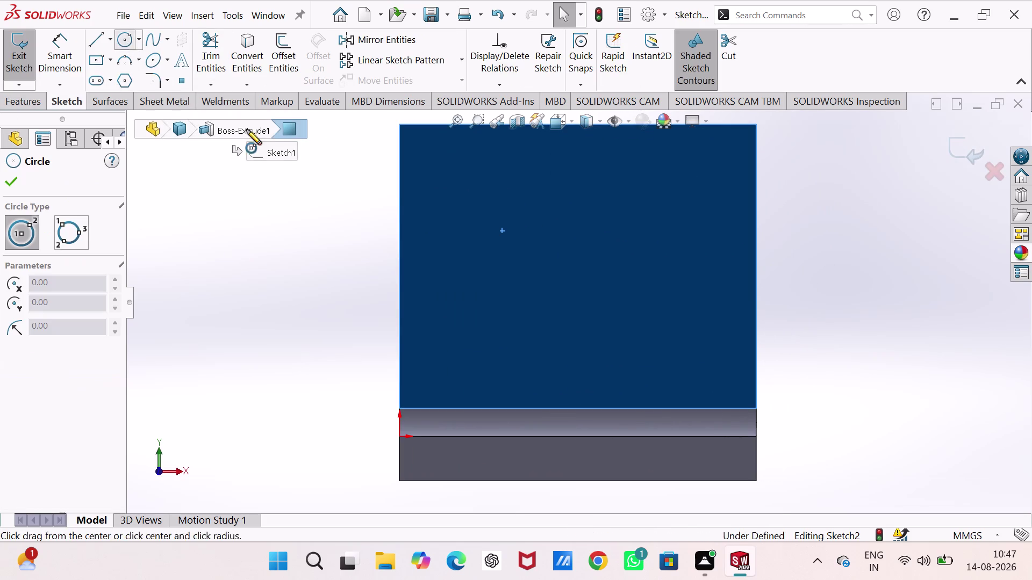
Draw a circle in the upper centre of the vertical leg and start dimensioning it.
click(570, 230)
click(597, 288)
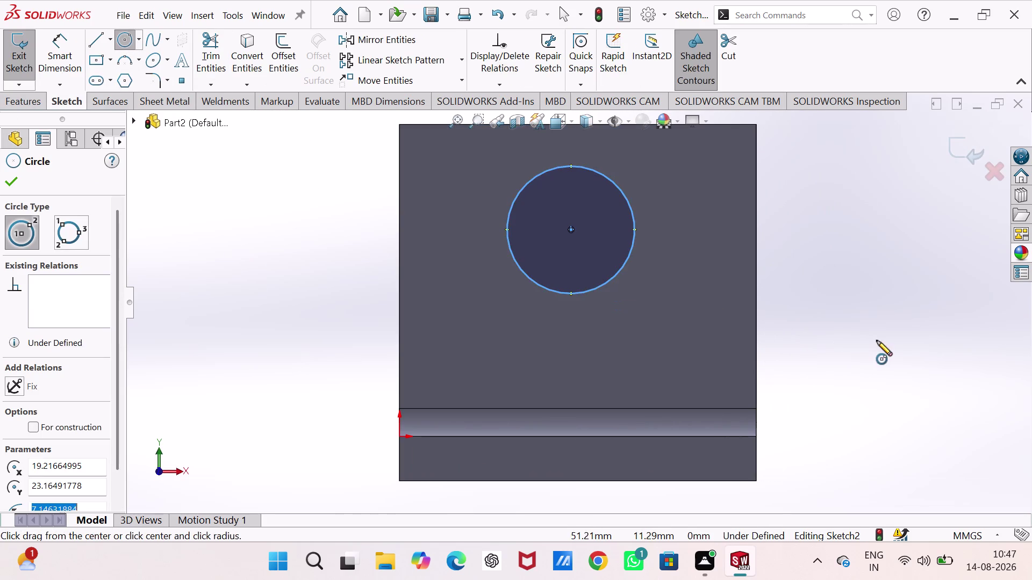
right_drag(879, 342, 878, 254)
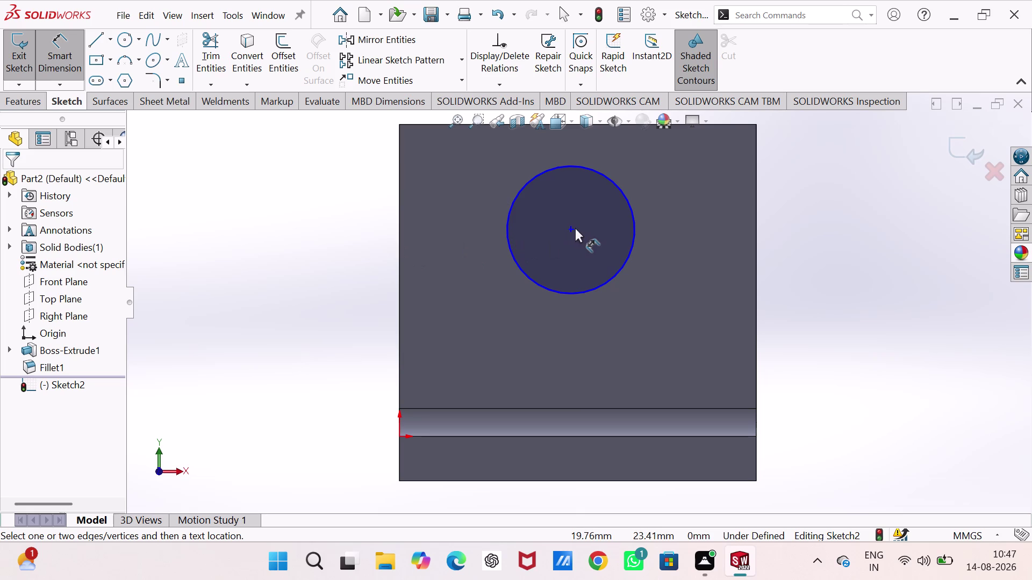
click(573, 228)
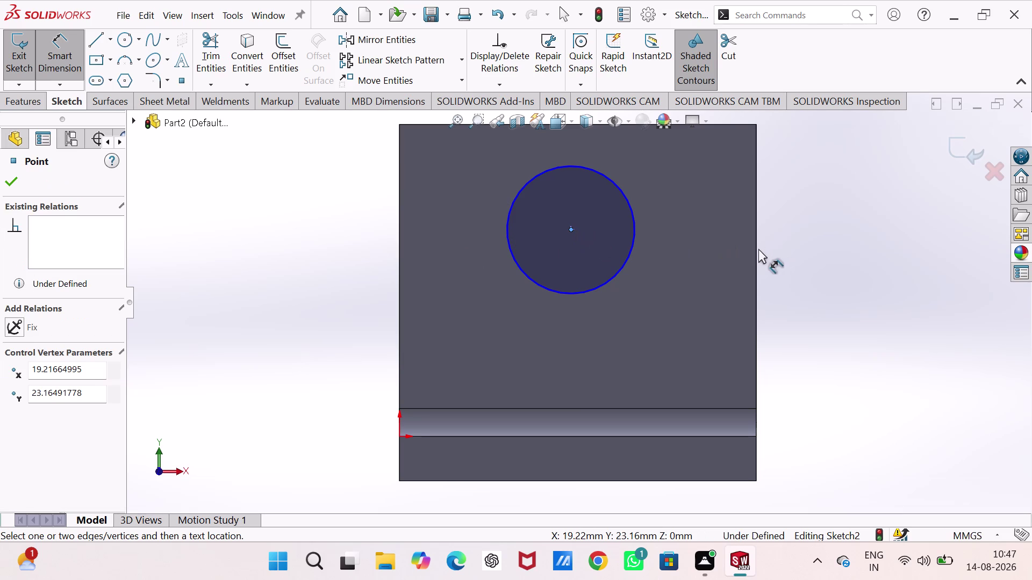
scroll(up, 3)
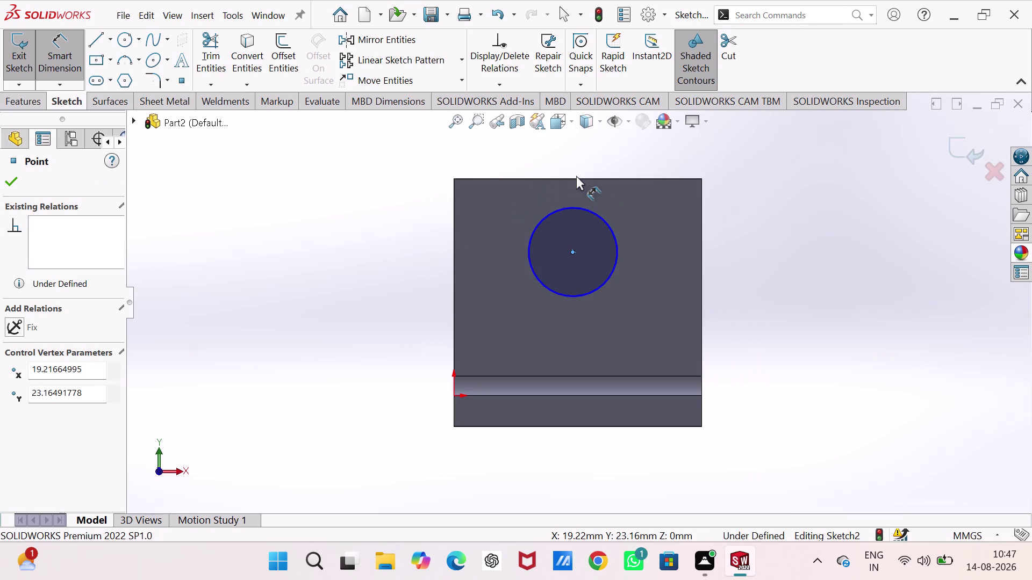
Dimension the circle centre 15 mm below the top edge and 20 mm from the left edge.
click(576, 179)
click(360, 218)
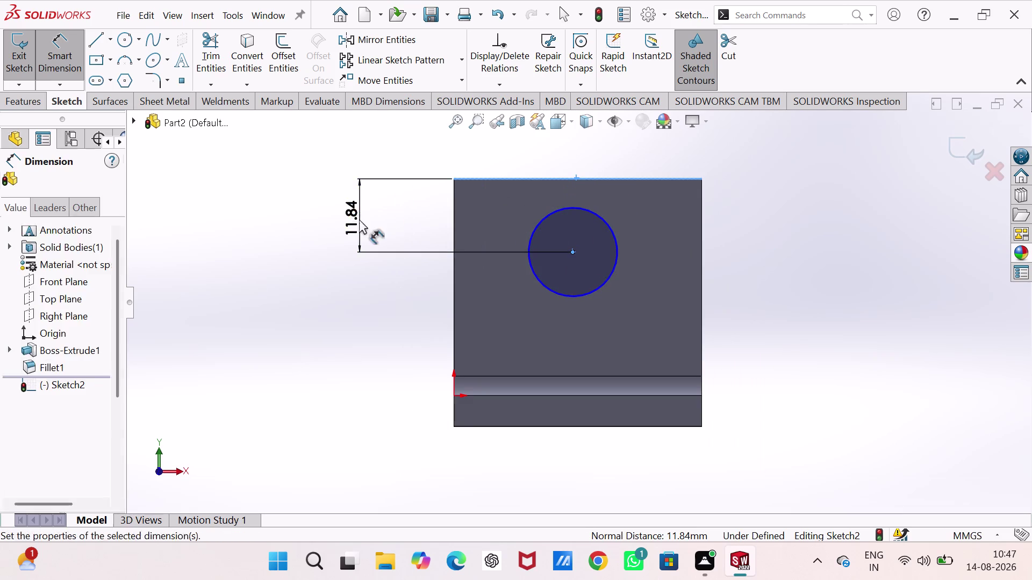
key(1)
key(5)
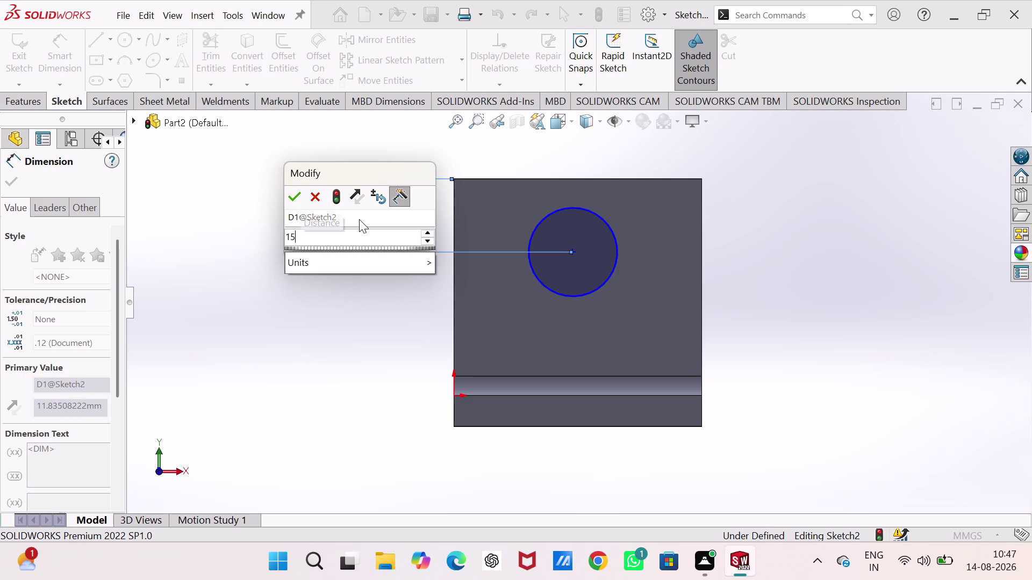
key(Return)
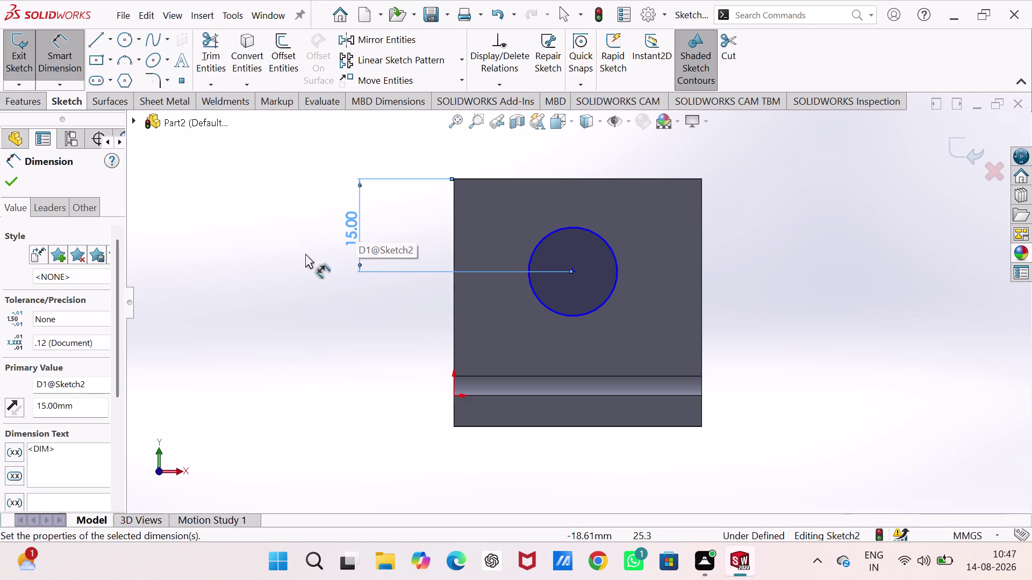
click(454, 251)
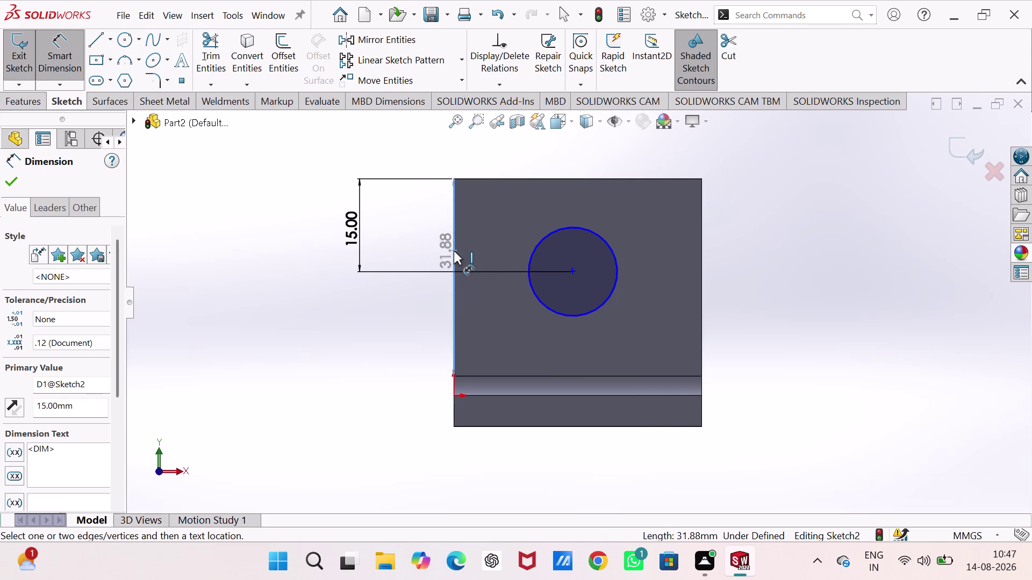
click(572, 270)
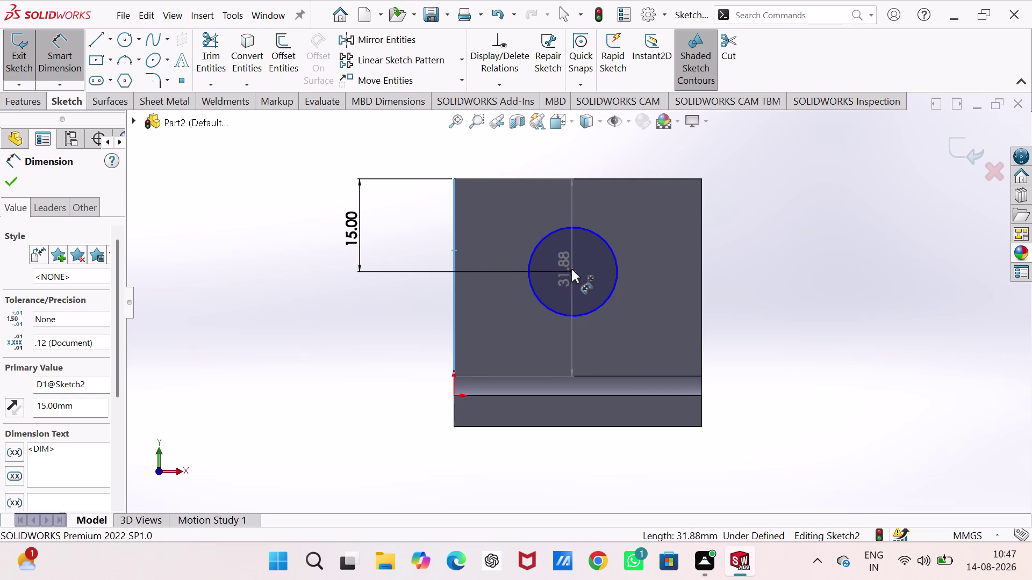
click(504, 160)
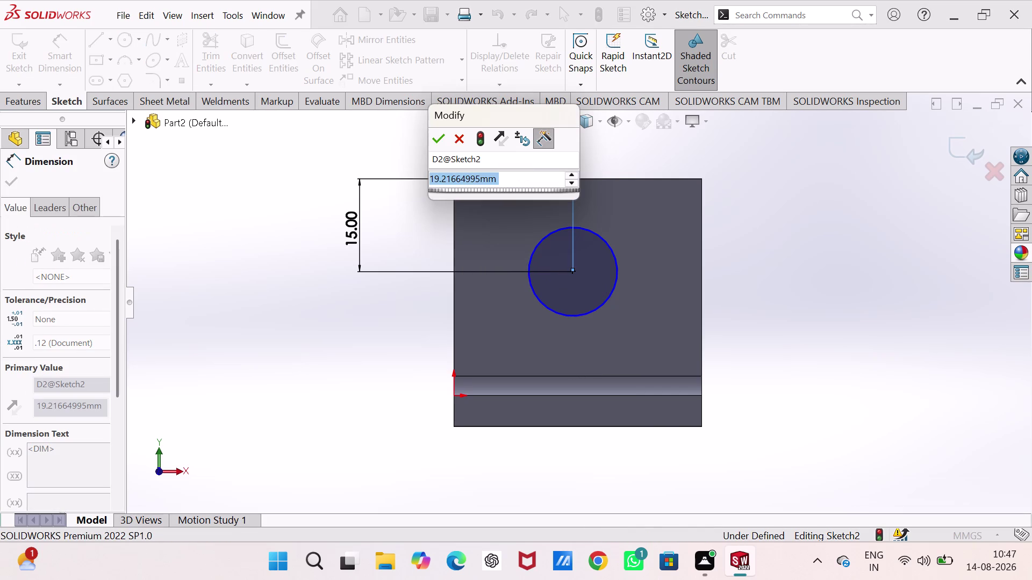
text(20)
key(Return)
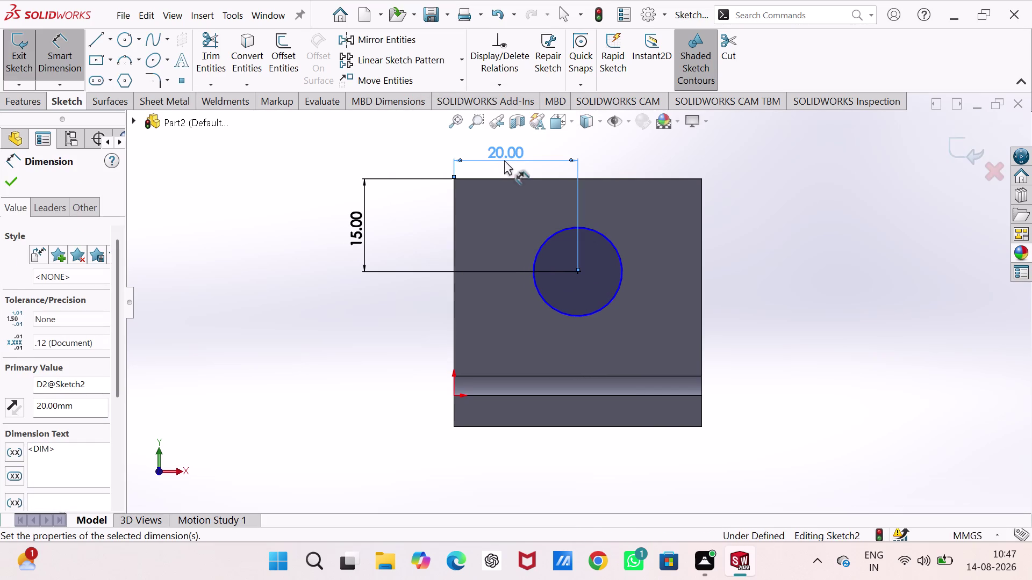
Set the circle's diameter to 10 mm and exit the sketch.
click(623, 267)
click(767, 183)
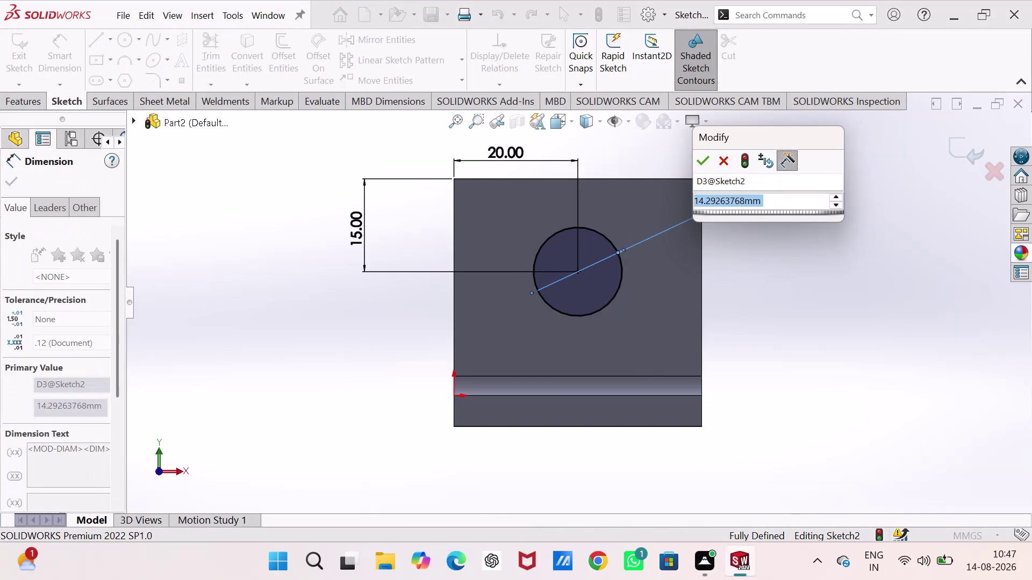
text(10)
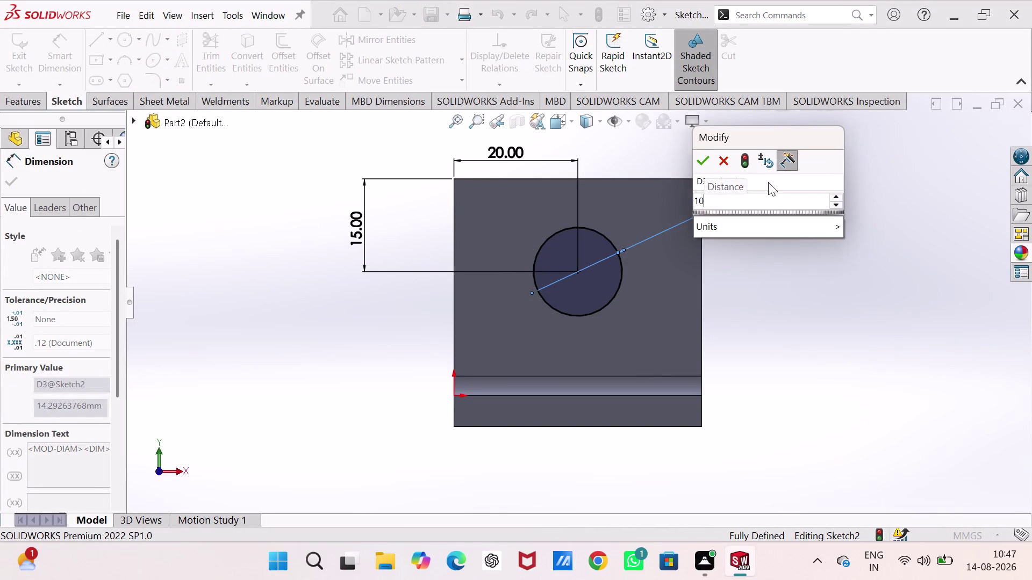
key(Return)
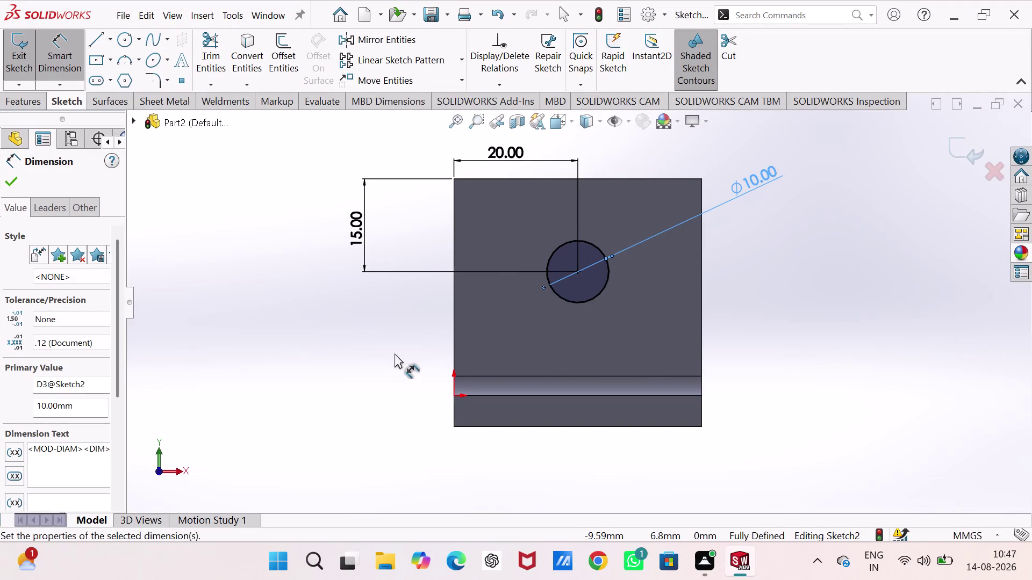
click(9, 184)
click(23, 47)
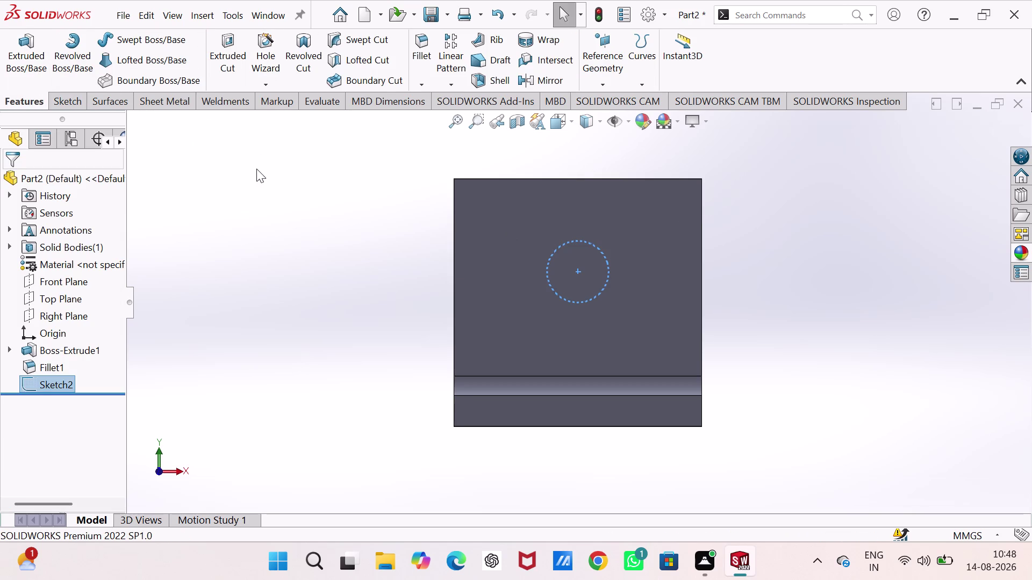
In isometric view, extrude-cut Sketch2 to make the hole through the vertical leg.
key(ctrl+7)
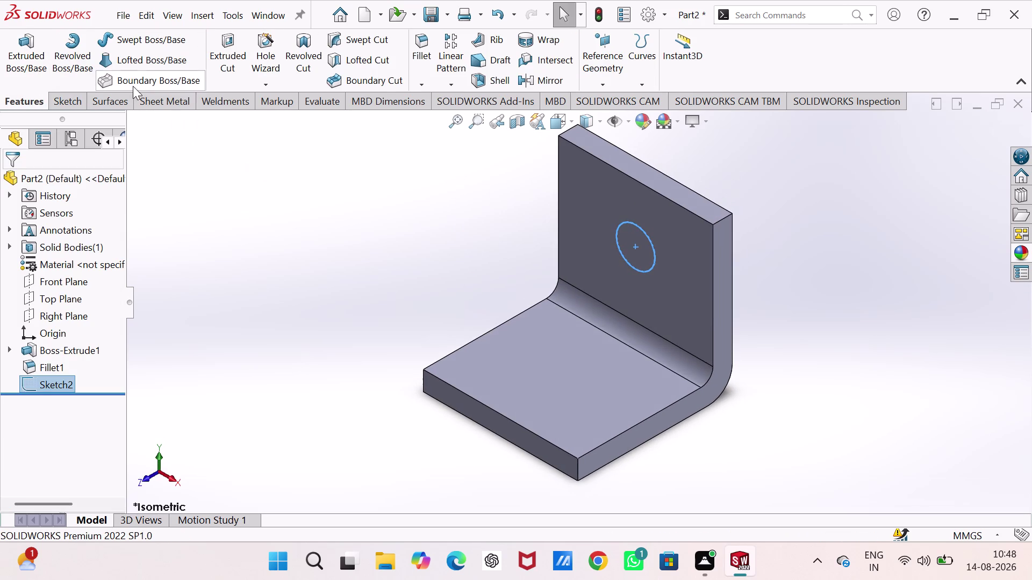
click(236, 54)
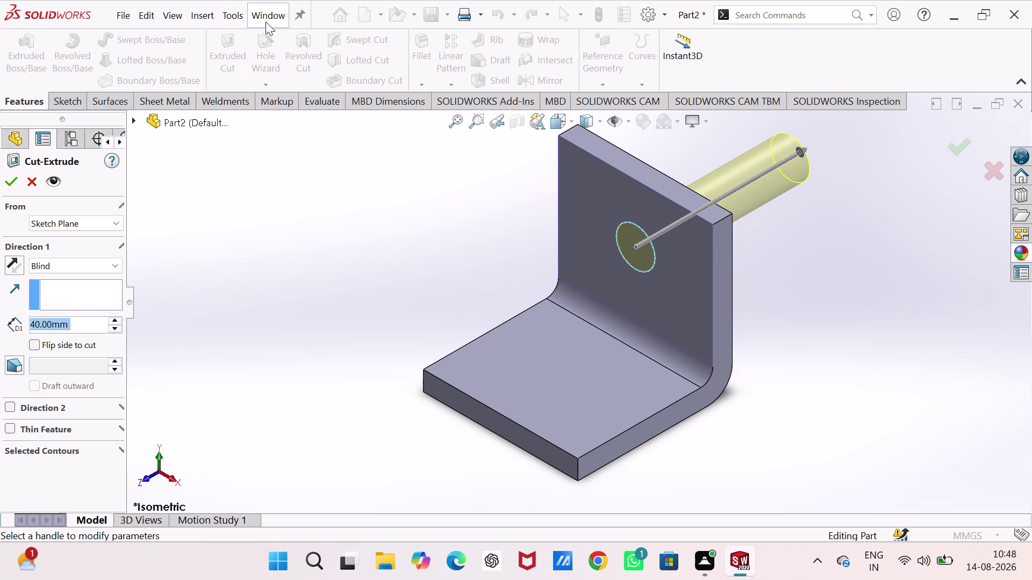
click(3, 179)
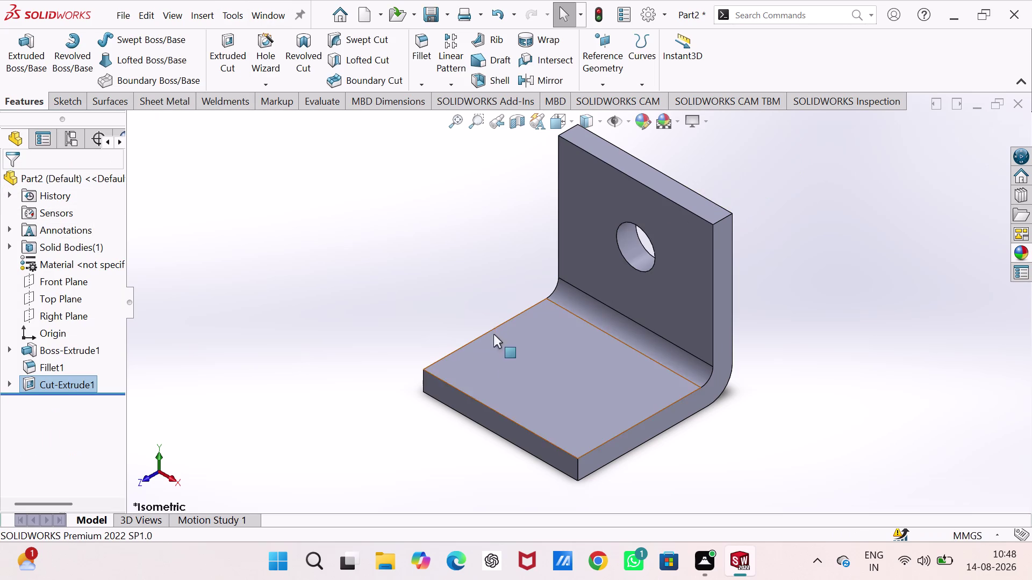
Start a new sketch on the top face of the base.
click(563, 377)
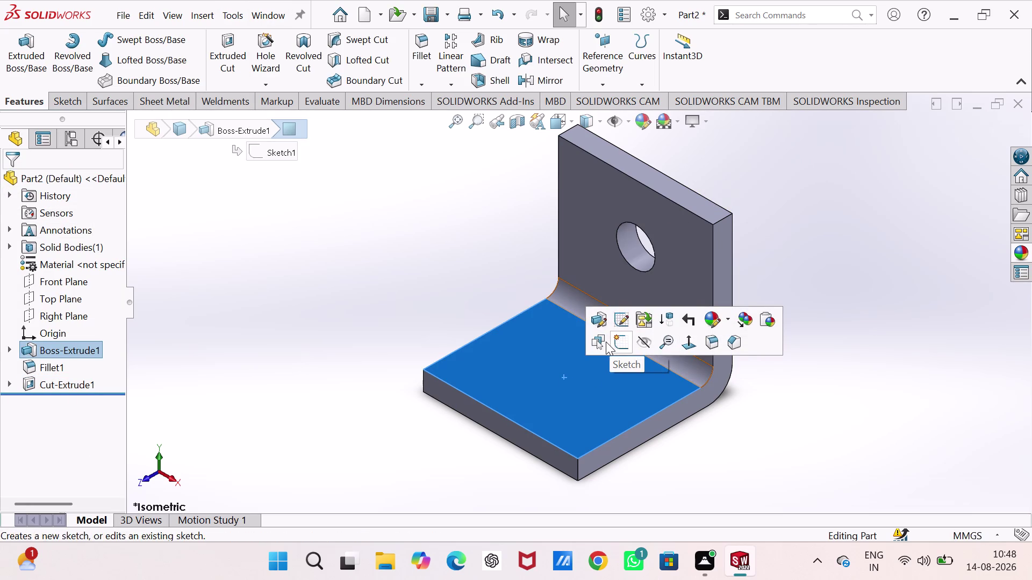
click(619, 341)
click(308, 322)
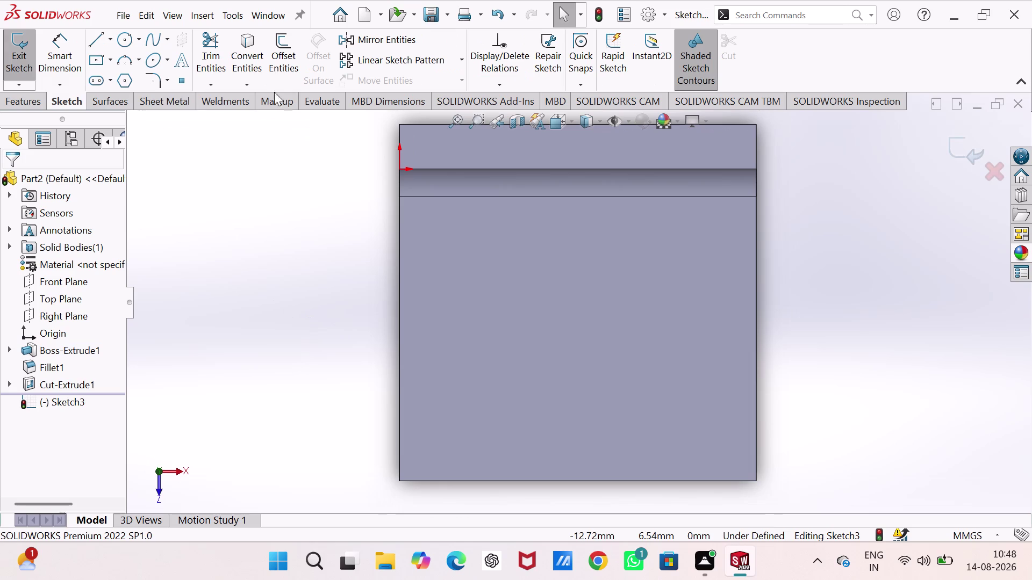
Draw two small circles near the base's far edge, one left and one right.
click(118, 35)
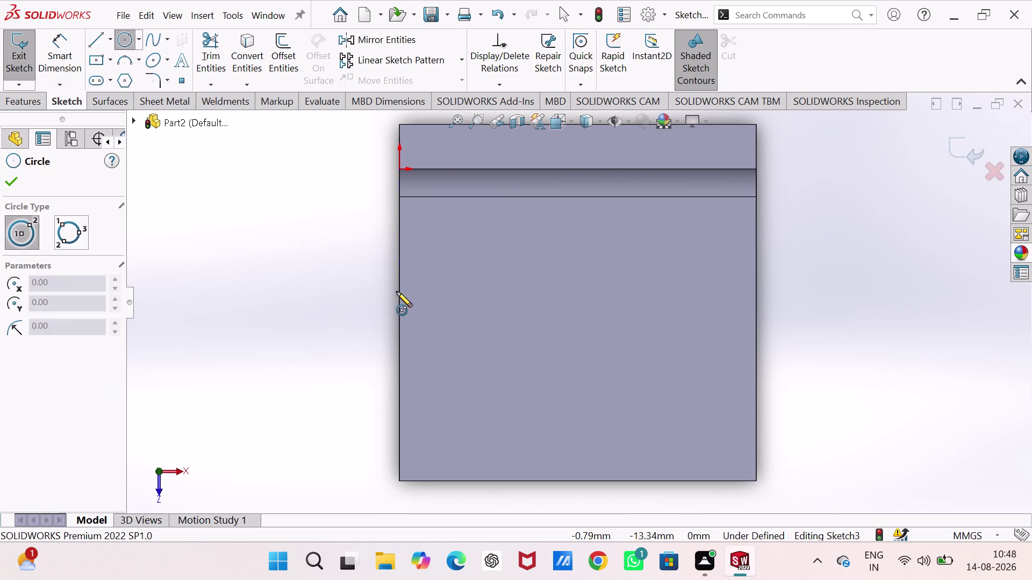
click(446, 427)
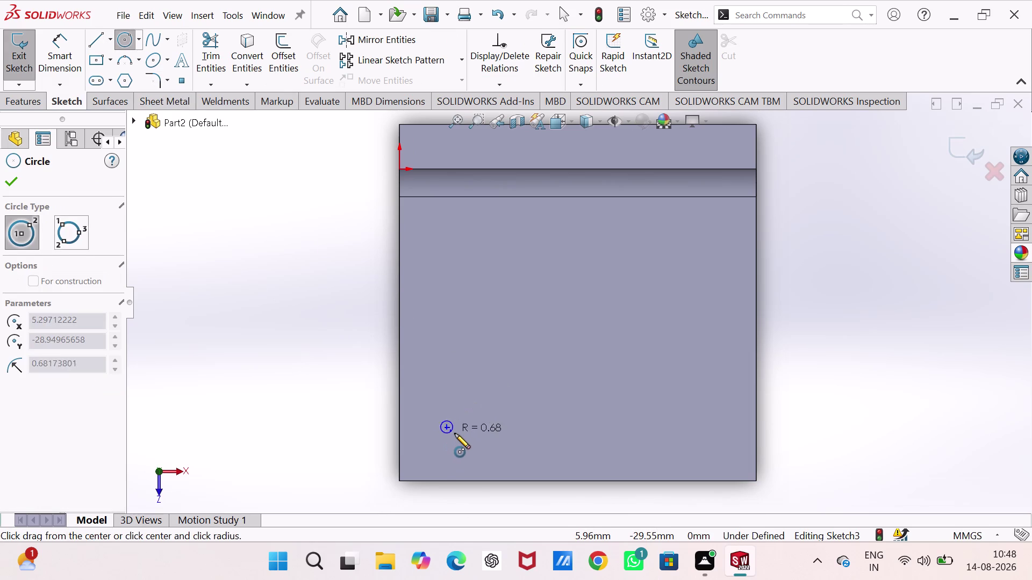
click(461, 438)
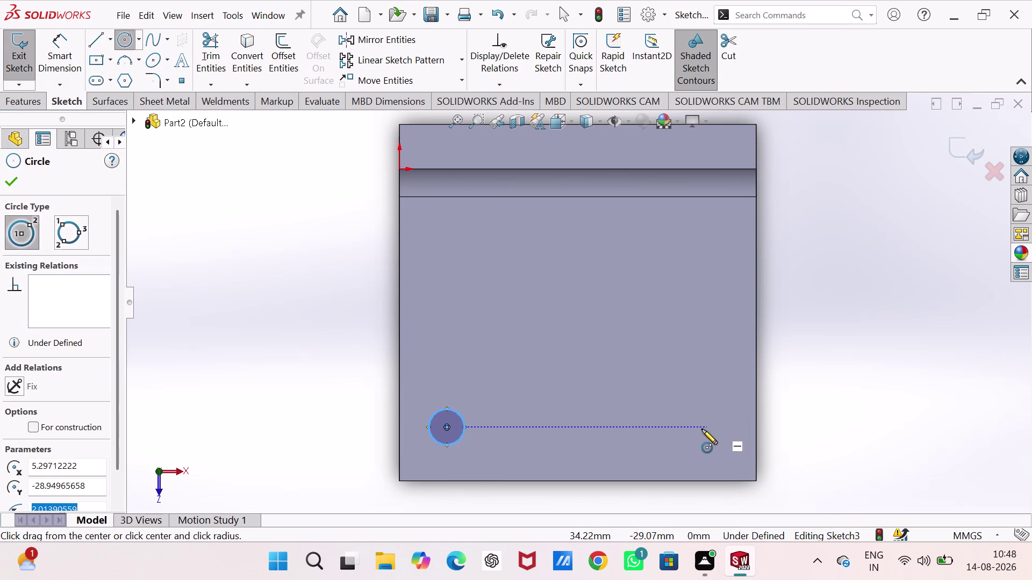
click(700, 431)
click(706, 446)
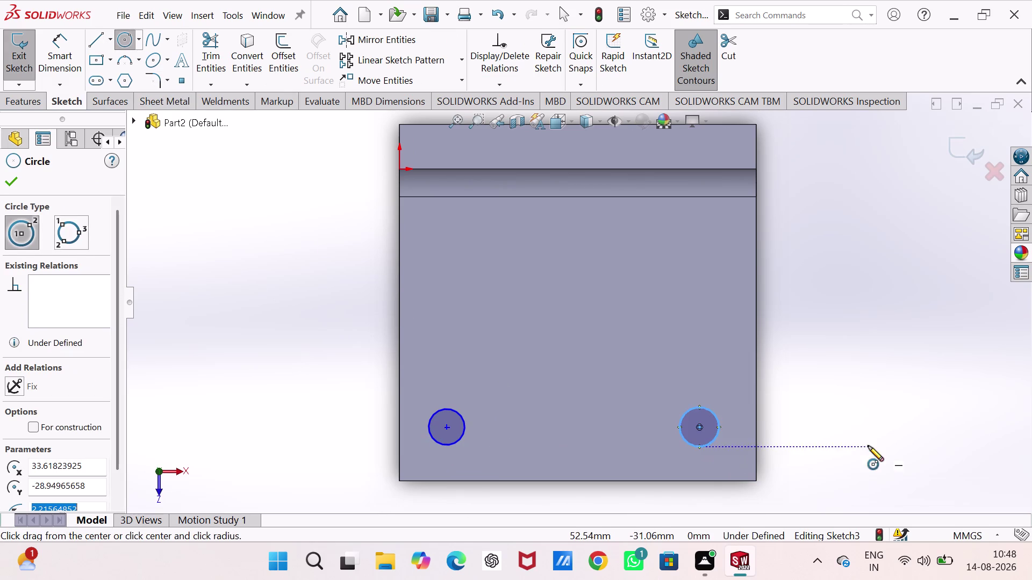
right_drag(862, 425, 845, 333)
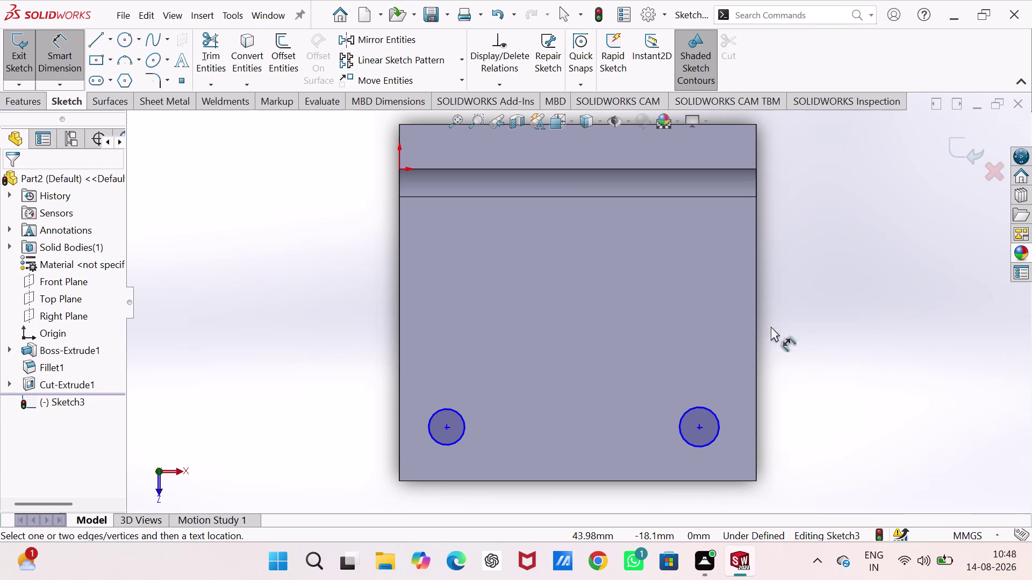
Dimension the right hole centre 15 mm above the bottom edge.
click(699, 426)
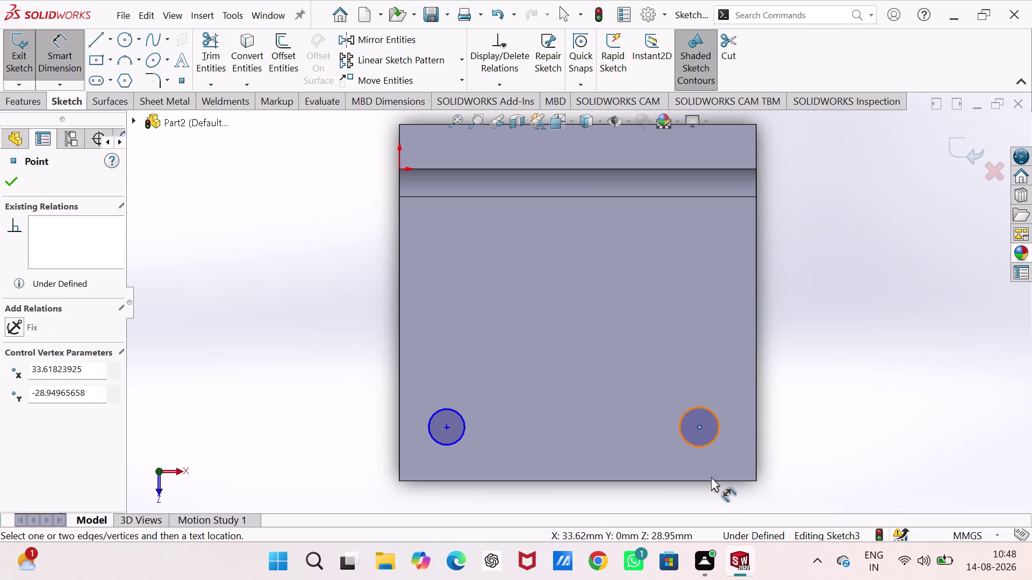
click(711, 480)
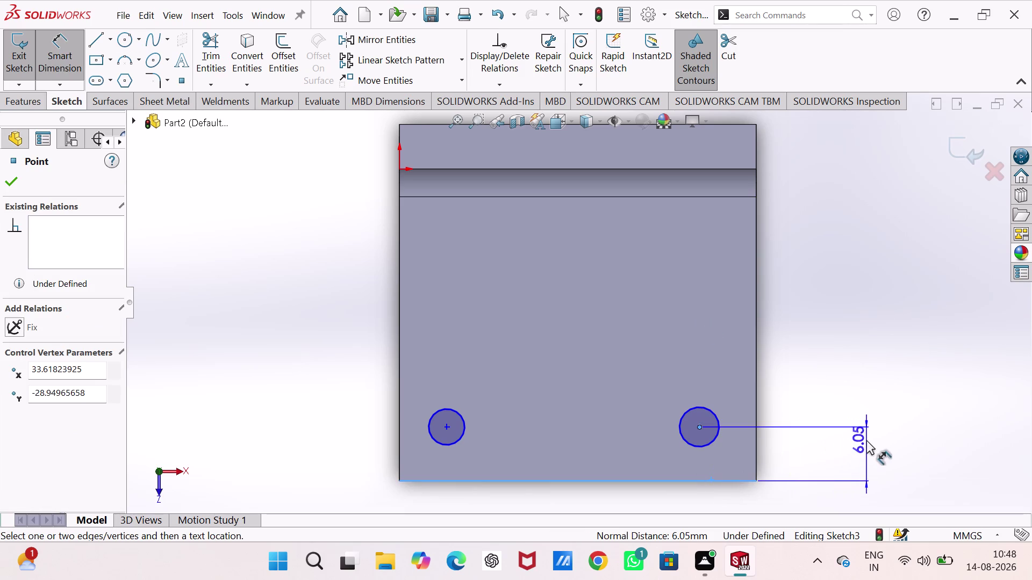
click(870, 453)
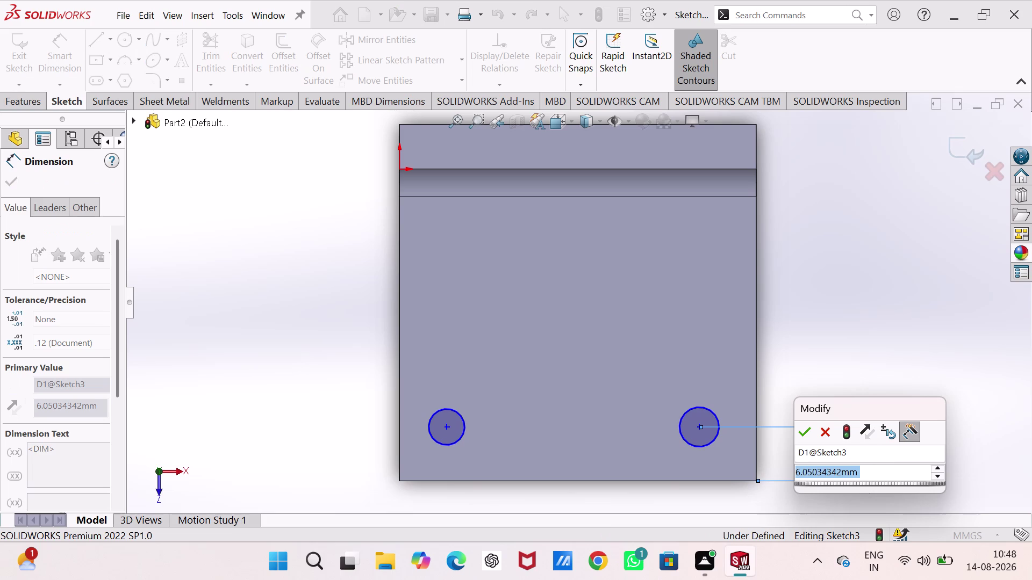
key(1)
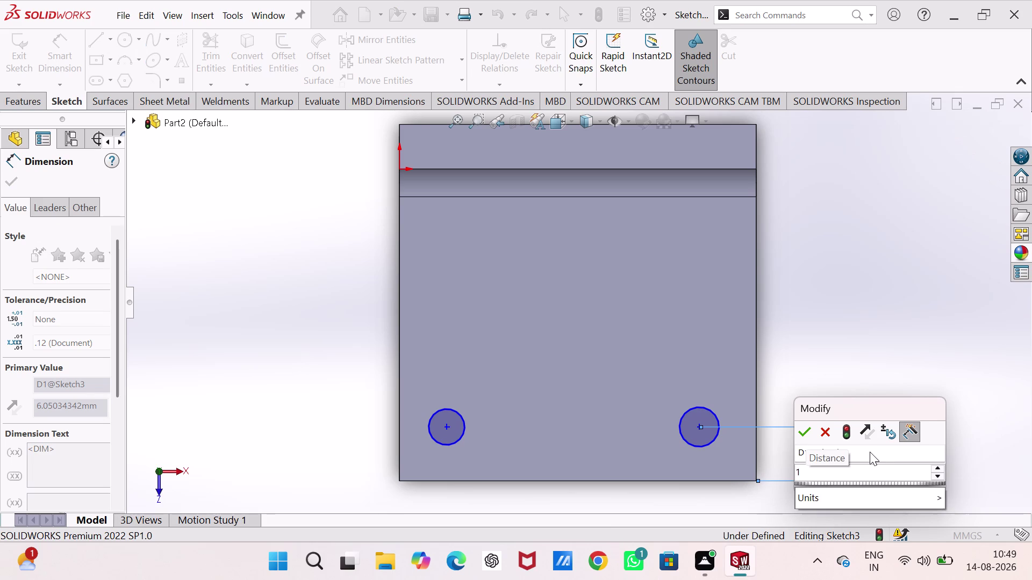
key(5)
key(Return)
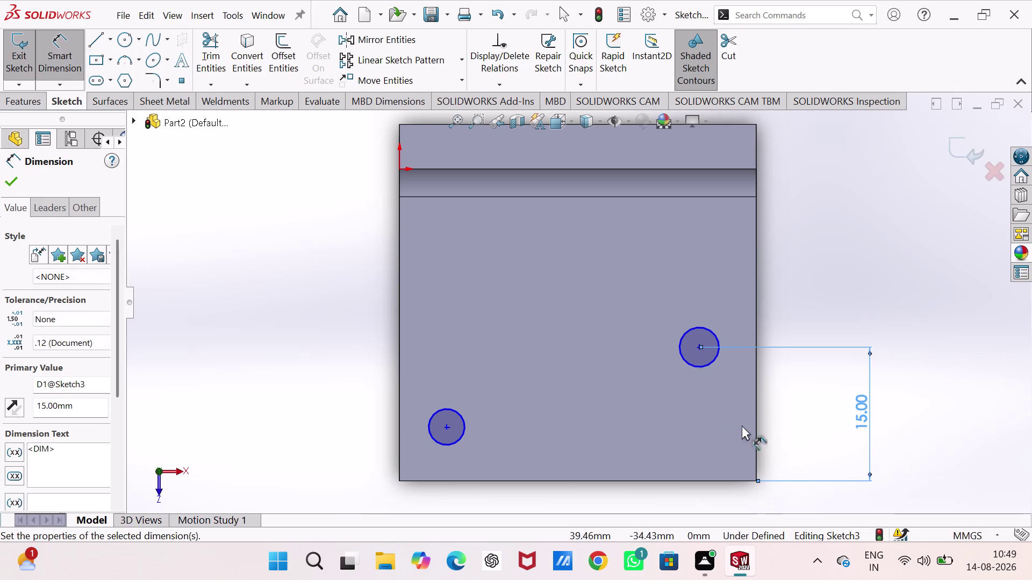
click(700, 347)
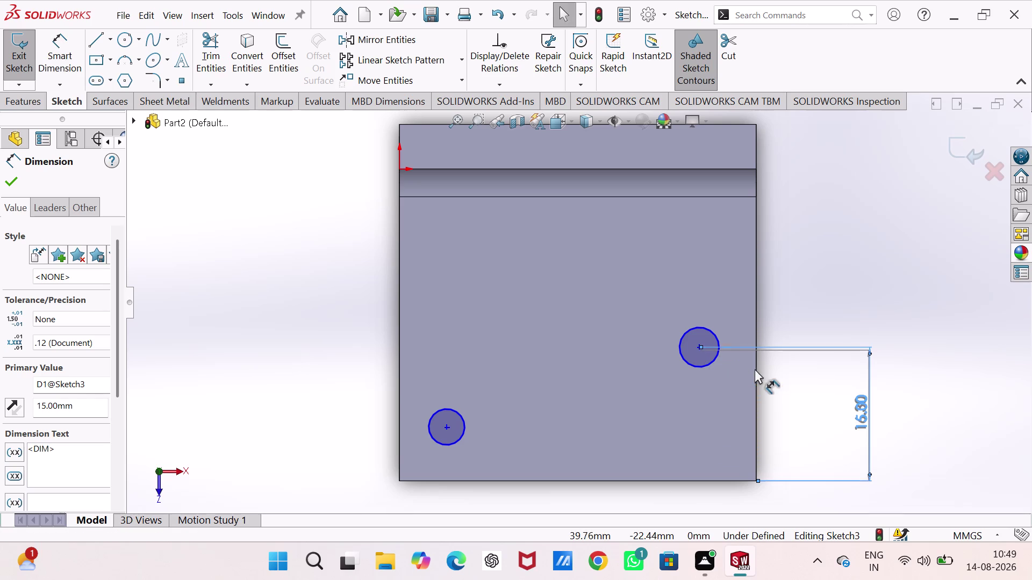
click(754, 369)
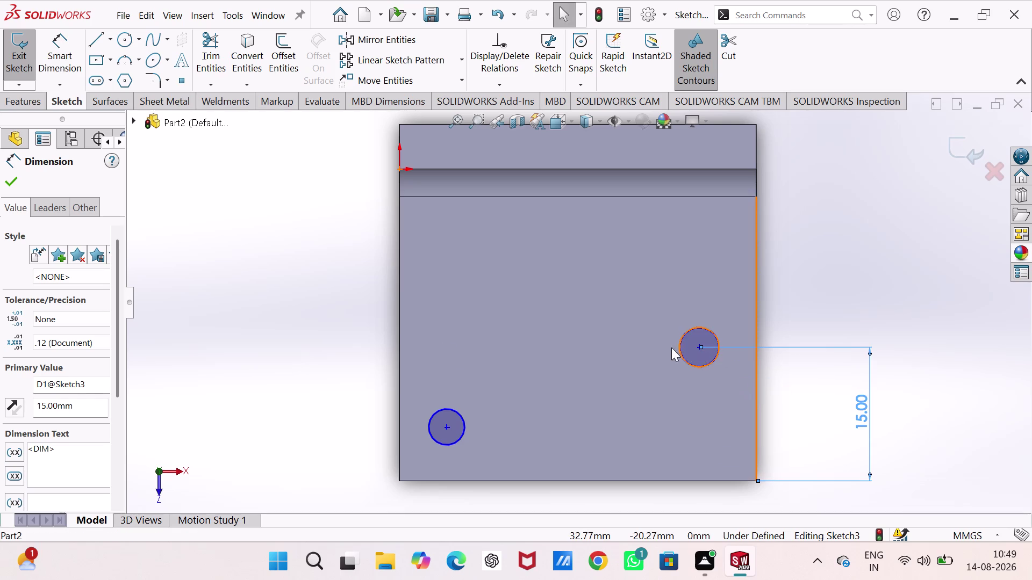
Dimension the right hole centre 10 mm from the right edge.
right_drag(262, 341, 262, 203)
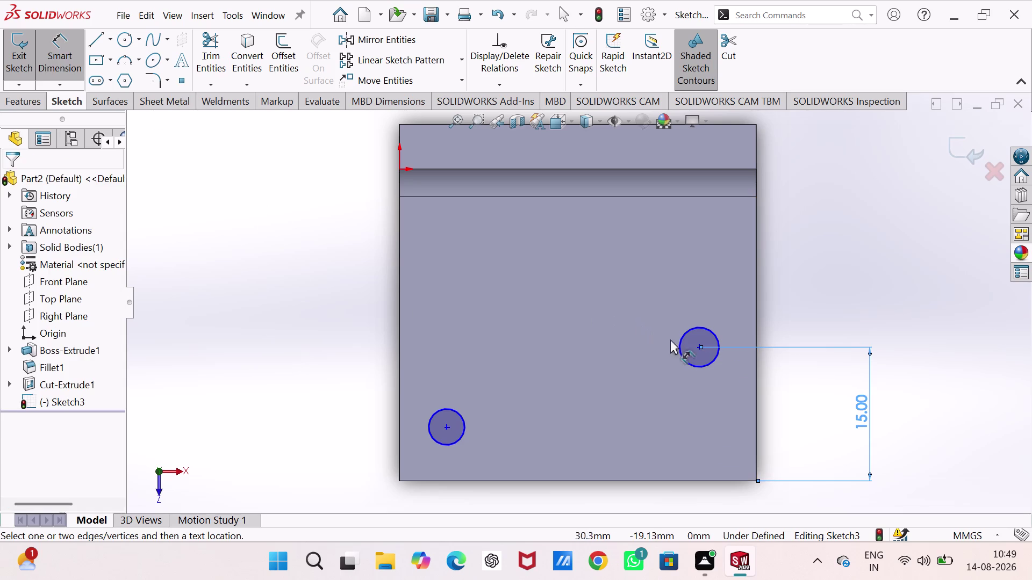
click(699, 347)
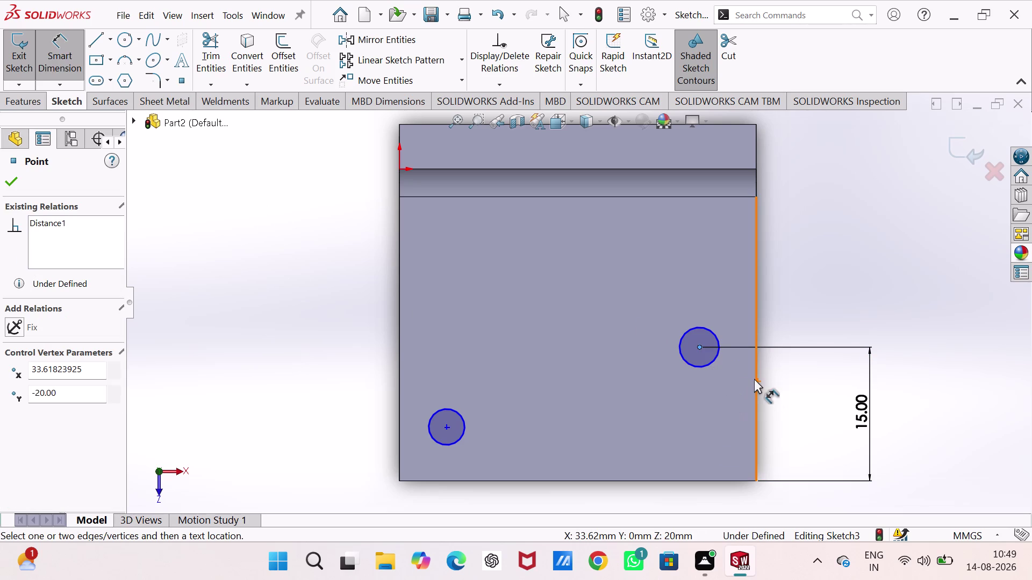
click(756, 379)
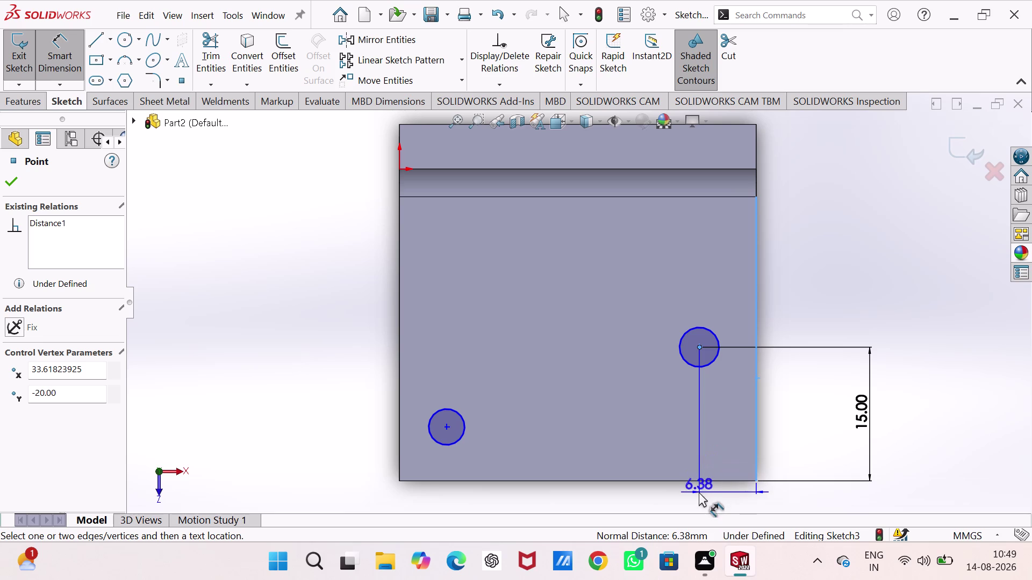
click(724, 501)
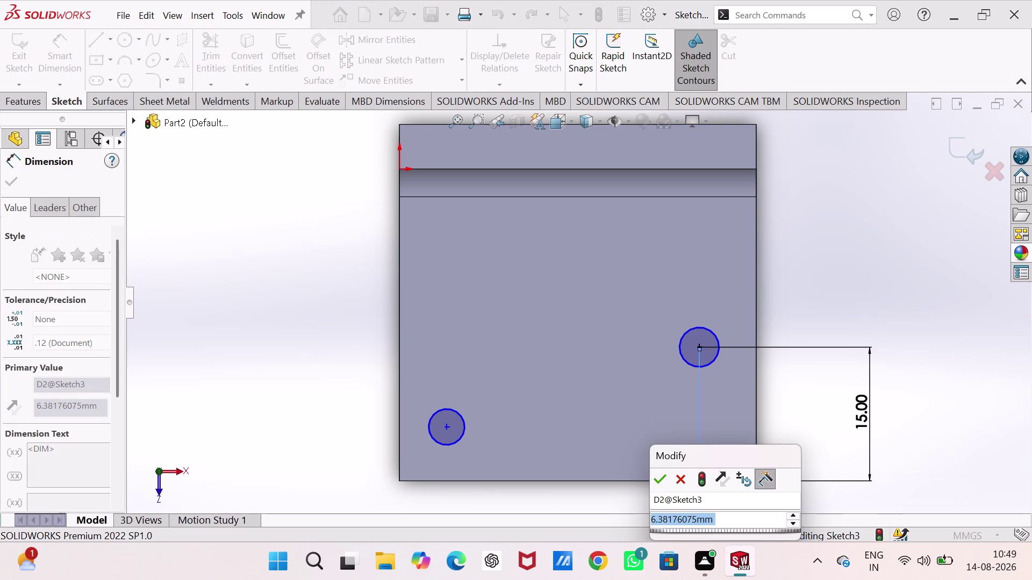
text(10)
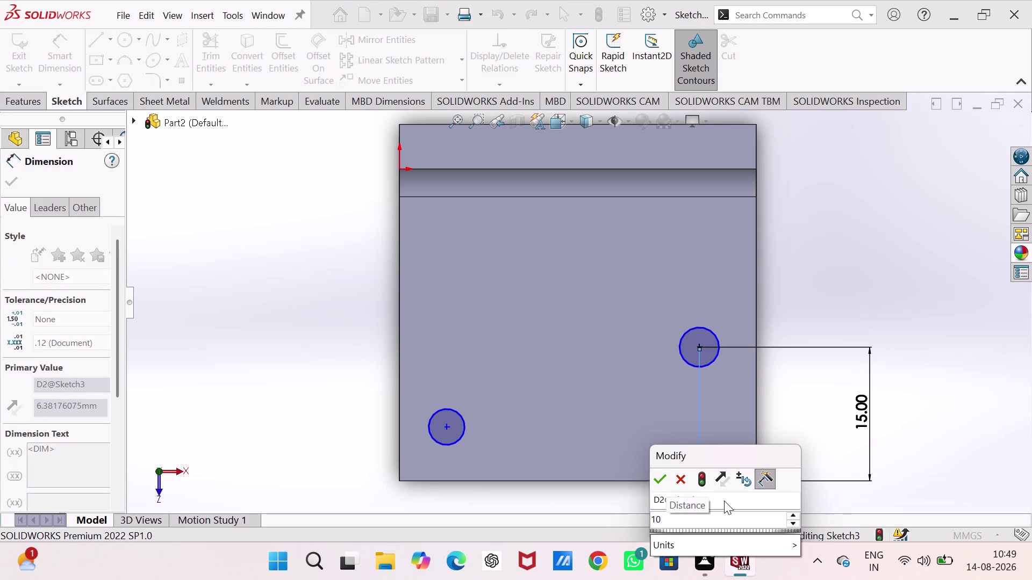
key(Return)
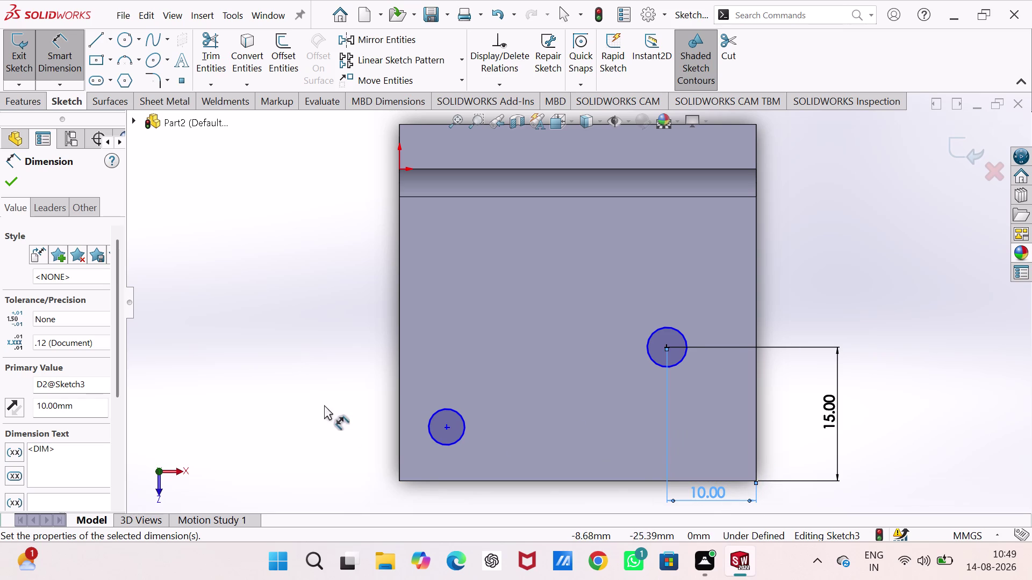
click(447, 426)
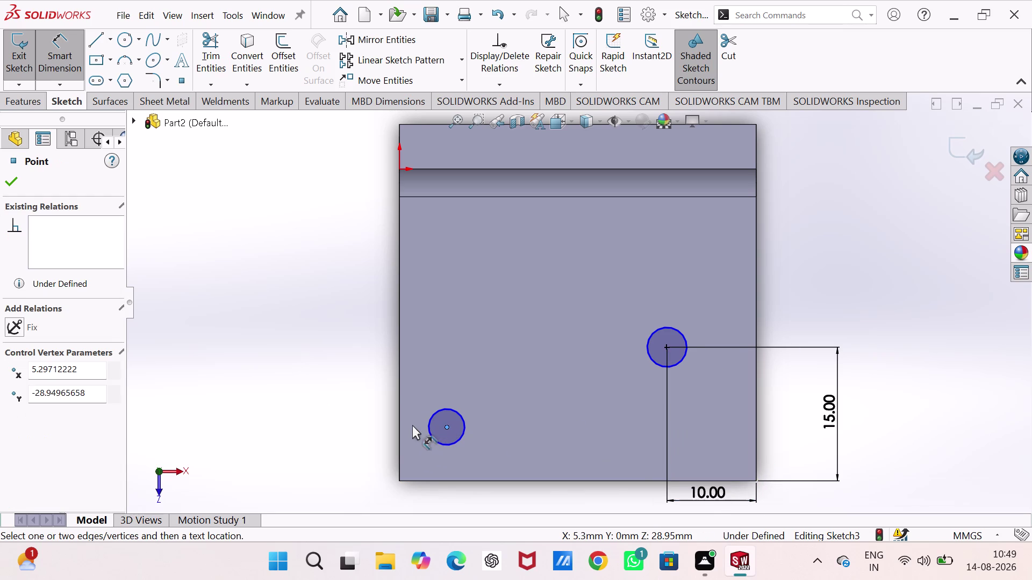
Dimension the left hole centre 10 mm from the left edge.
click(400, 416)
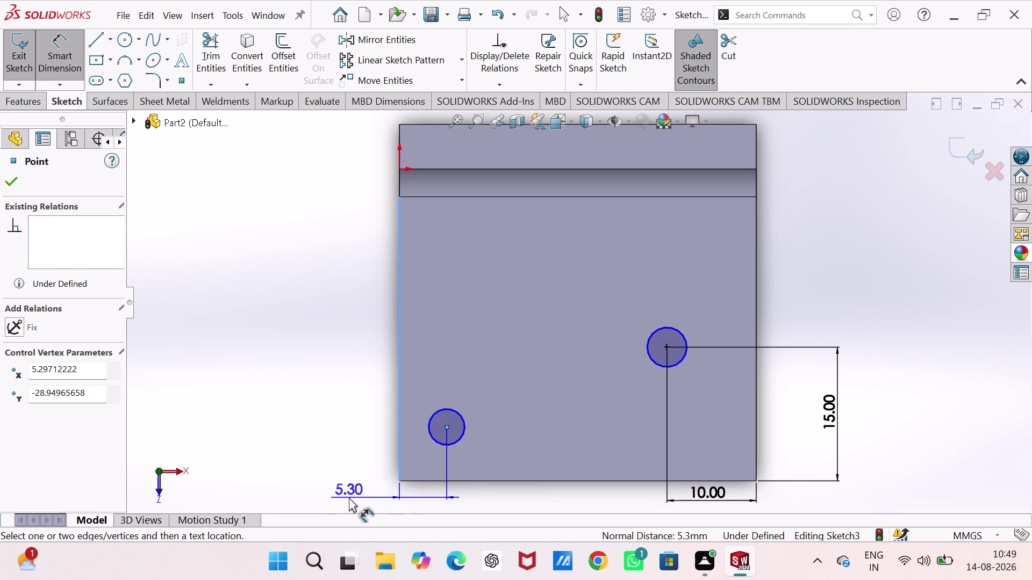
click(349, 498)
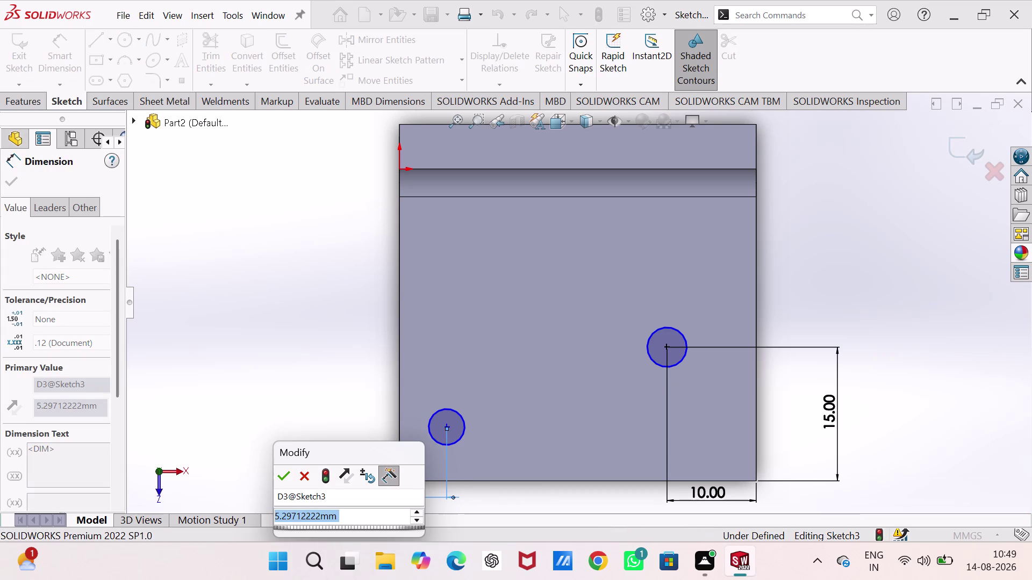
text(10)
key(Return)
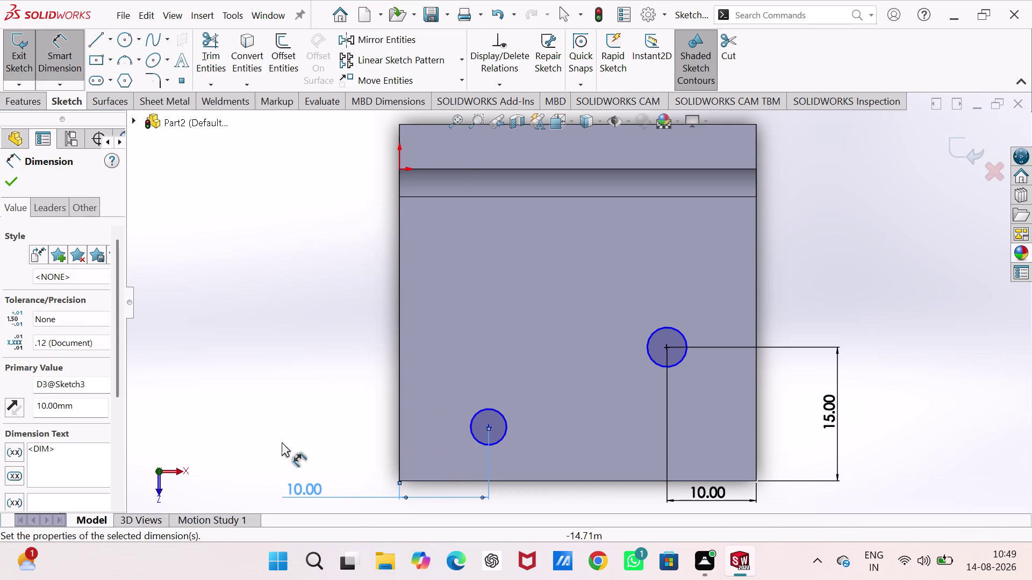
Dimension the left hole centre 15 mm above the bottom edge and move the label lower.
click(488, 425)
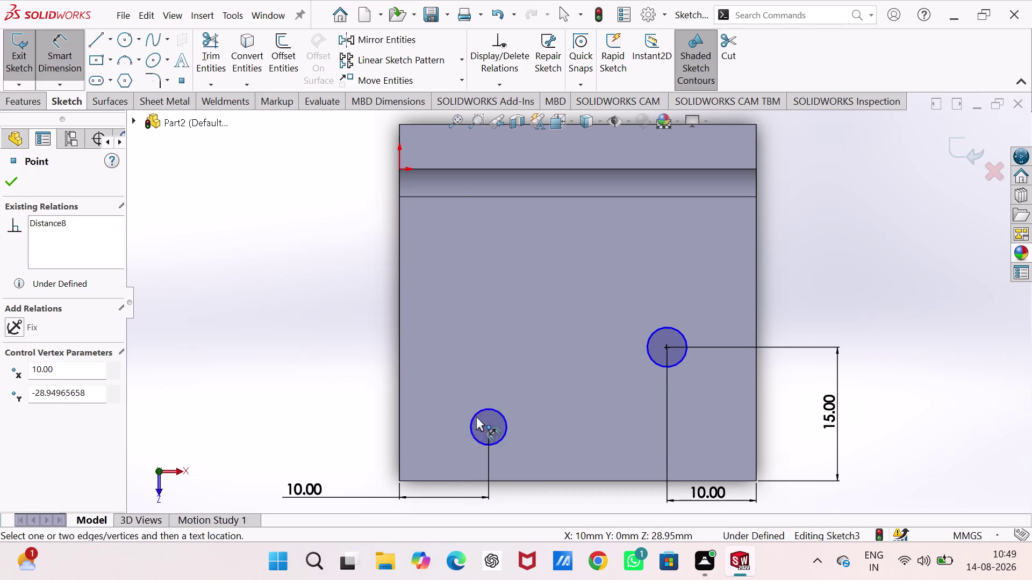
click(442, 481)
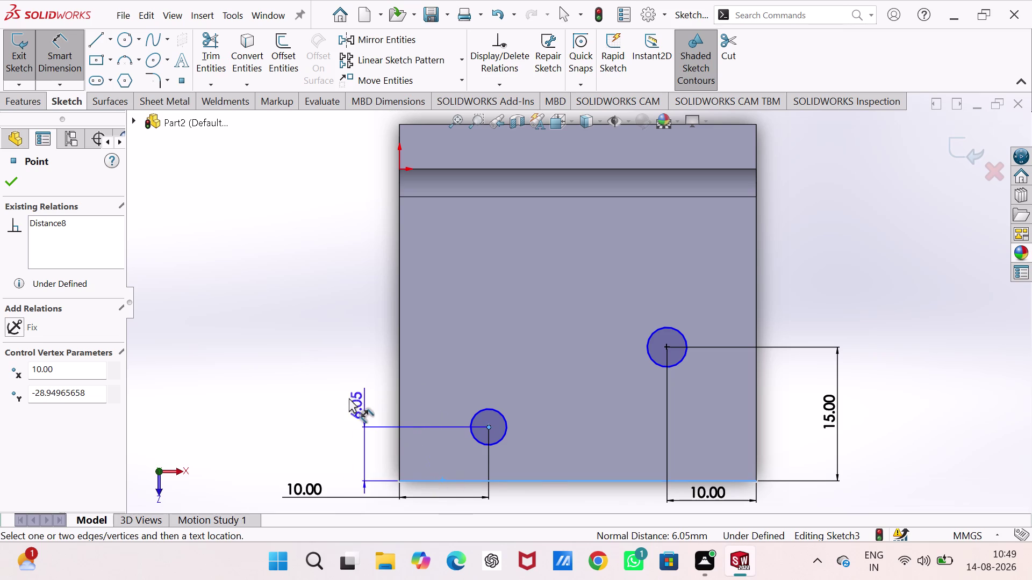
click(340, 395)
text(1)
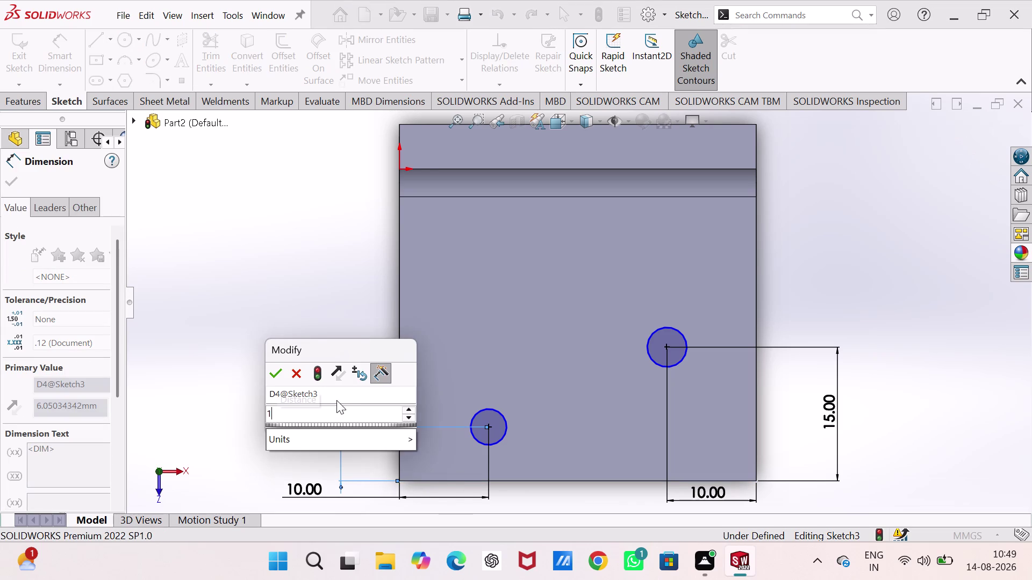
text(5)
key(Return)
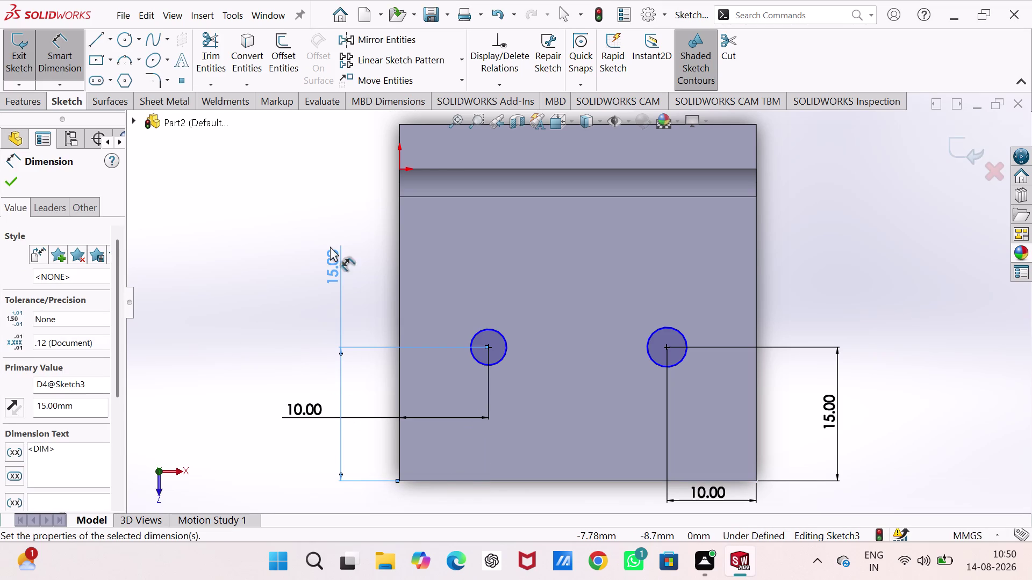
drag(333, 262, 332, 391)
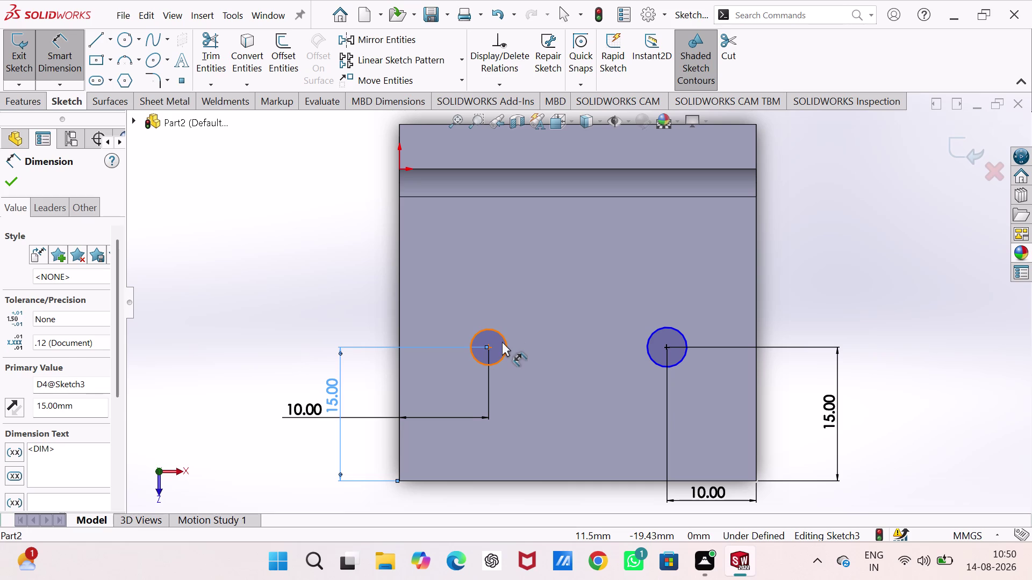
click(502, 341)
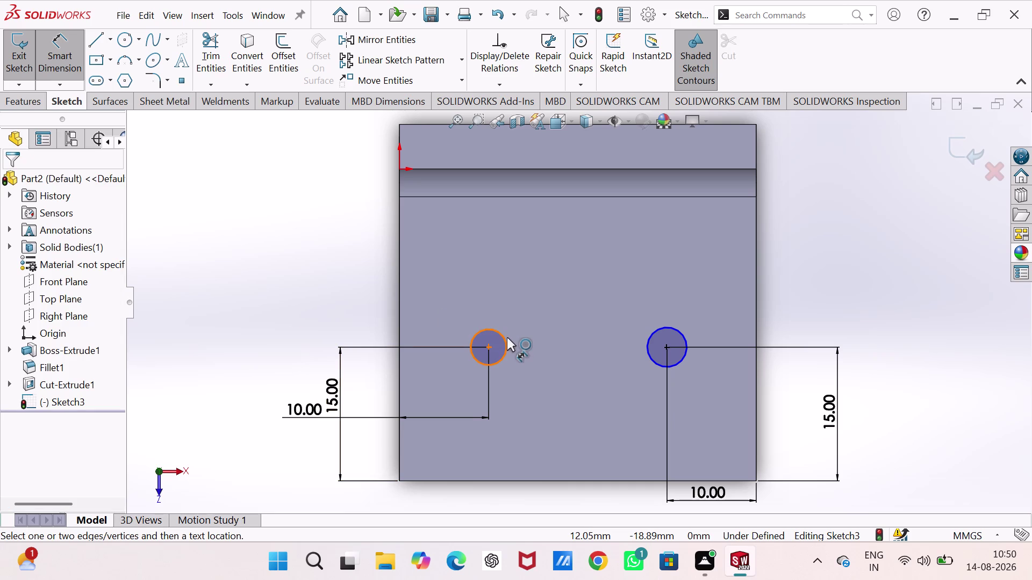
click(507, 339)
Set both the left and right hole diameters to 5 mm.
click(317, 307)
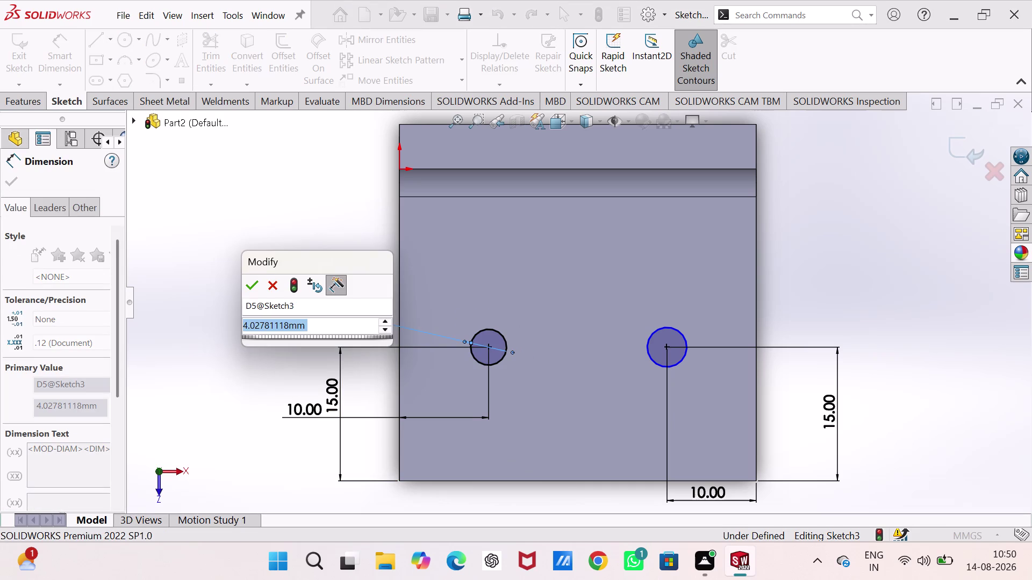
key(5)
key(Return)
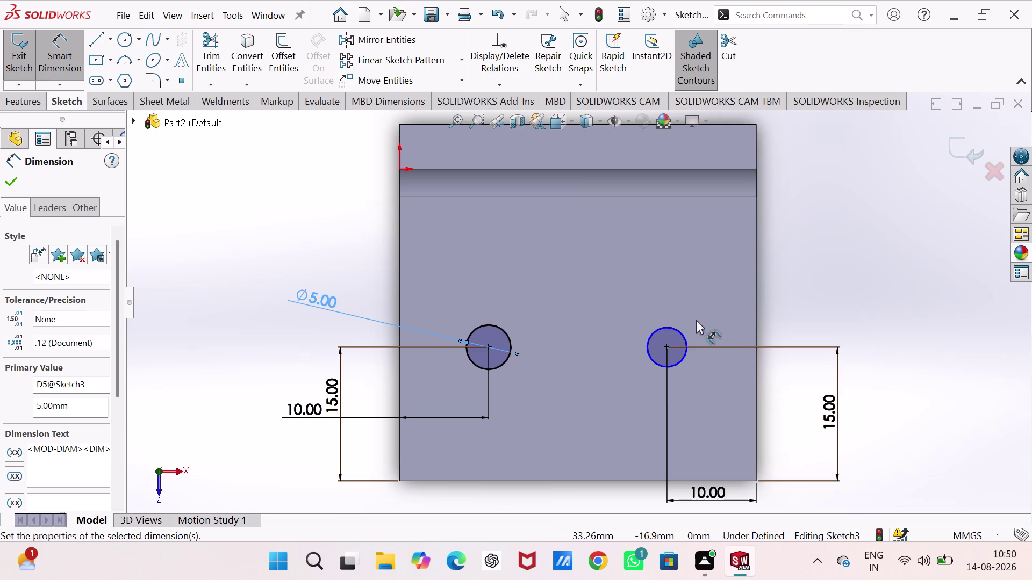
click(684, 334)
click(838, 284)
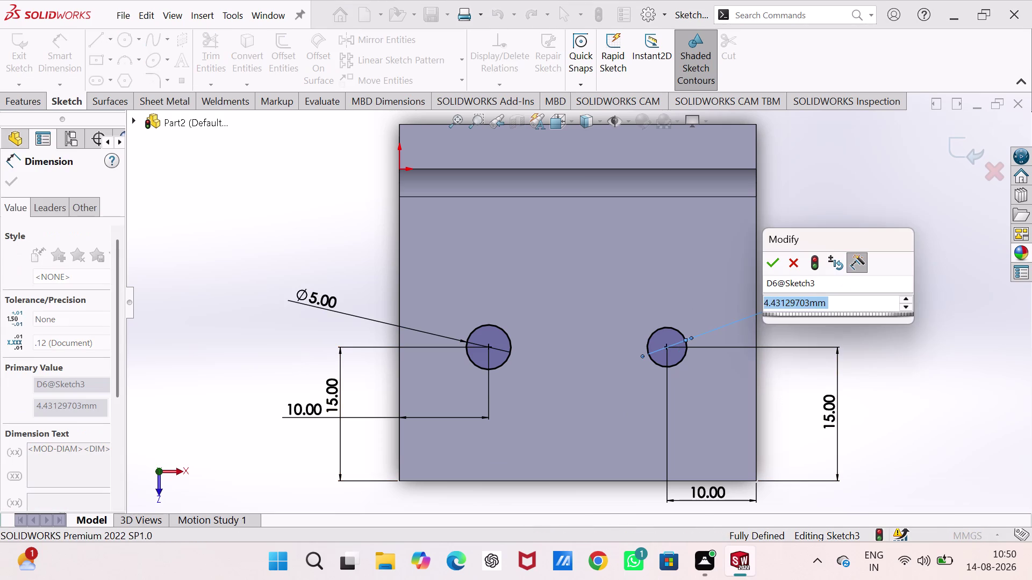
key(5)
key(Return)
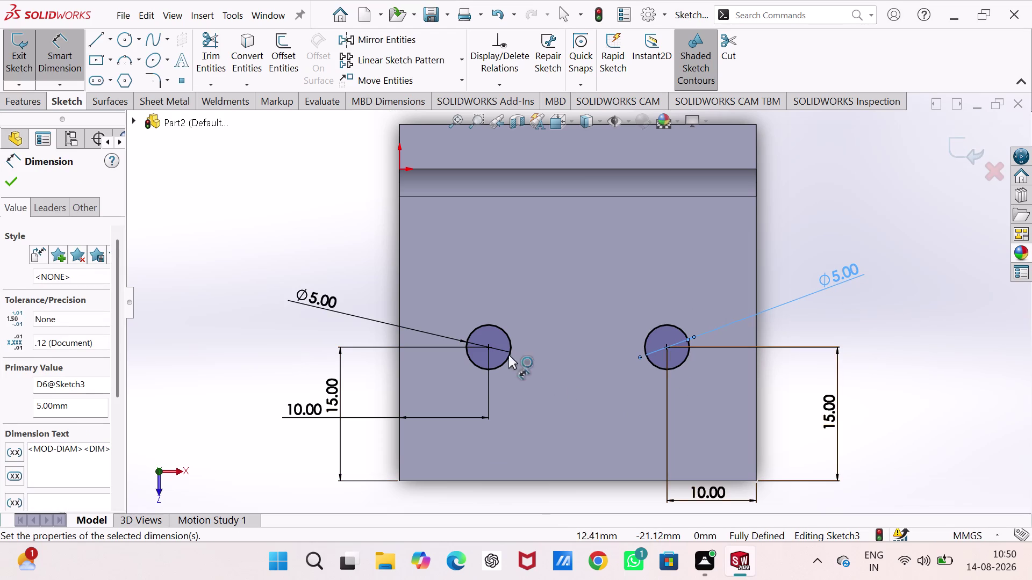
Pick both hole centres for a centre-to-centre dimension, then dismiss the redundant dimension.
click(489, 347)
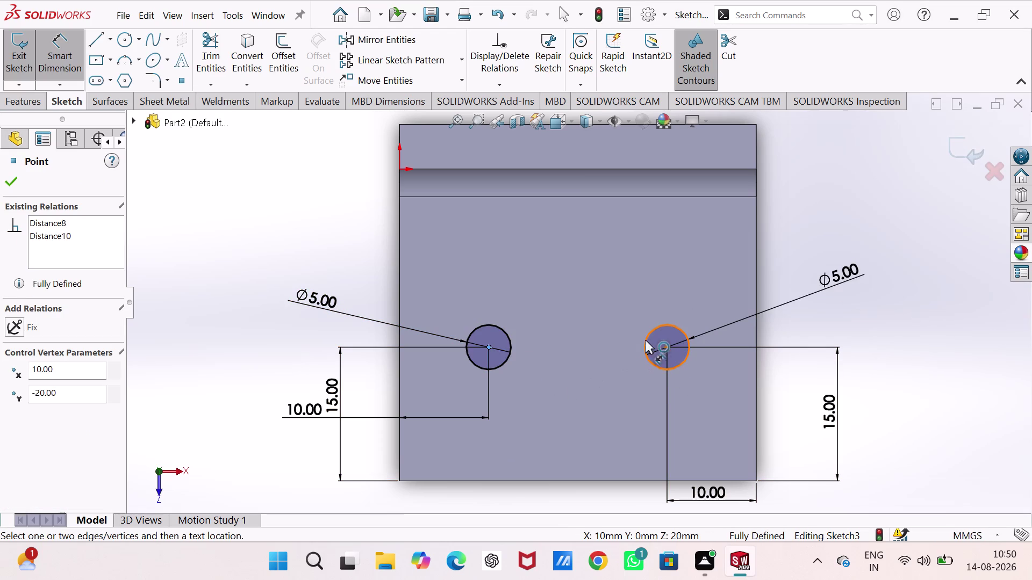
click(666, 346)
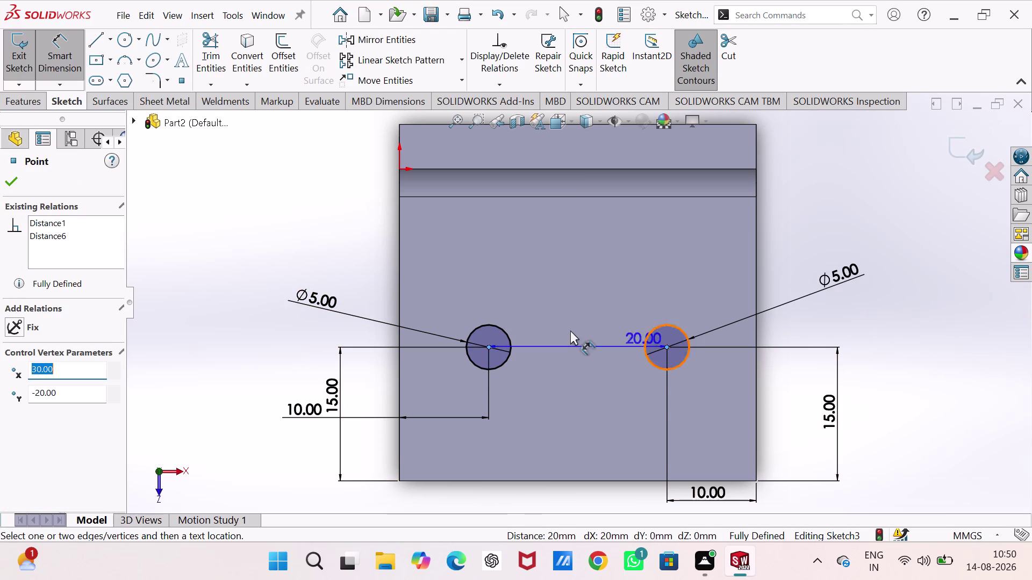
click(563, 316)
click(576, 102)
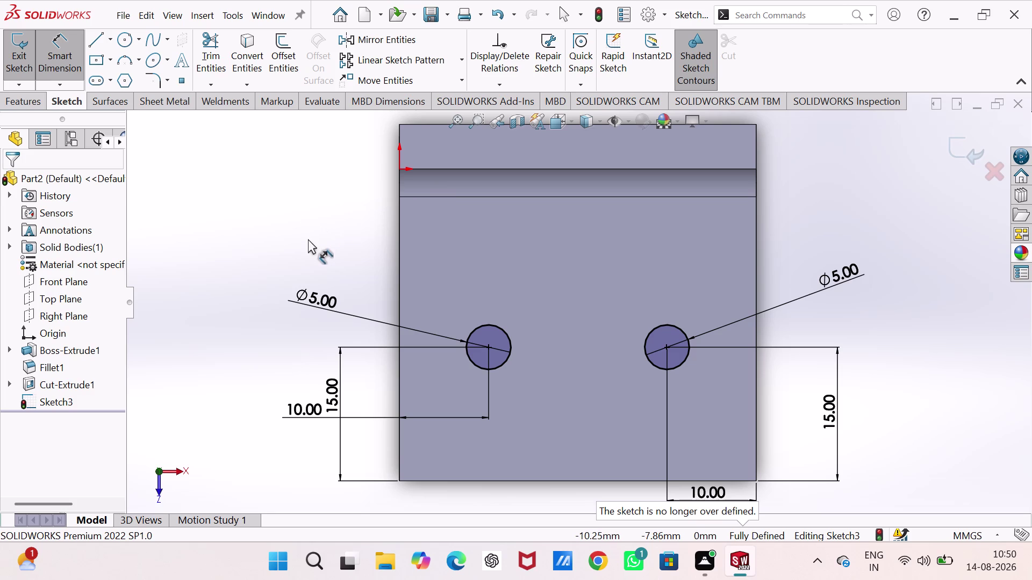
Move the 10 mm left-hole dimension below the base, confirm it and exit Sketch3.
middle_click(280, 375)
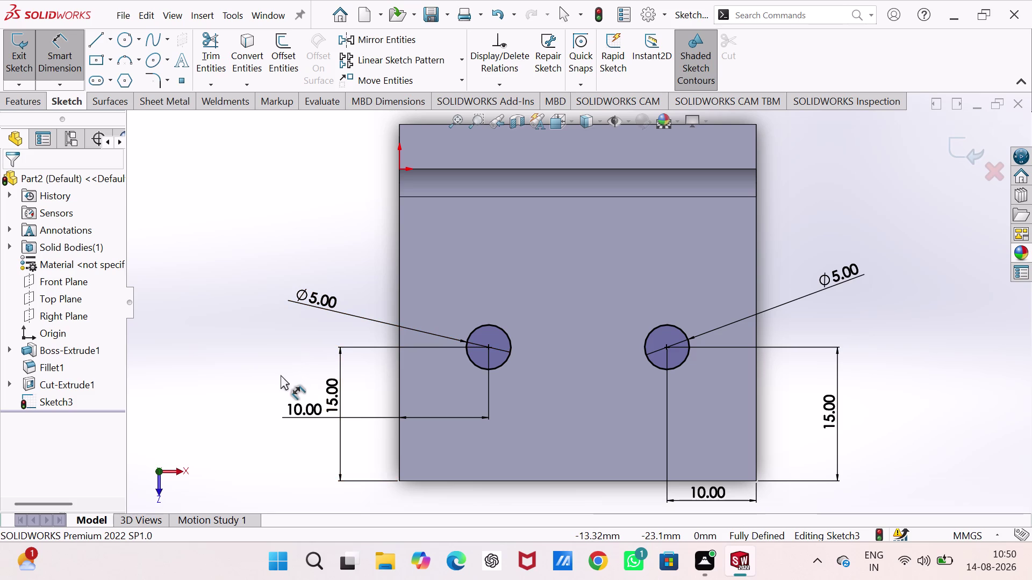
scroll(up, 3)
scroll(down, 3)
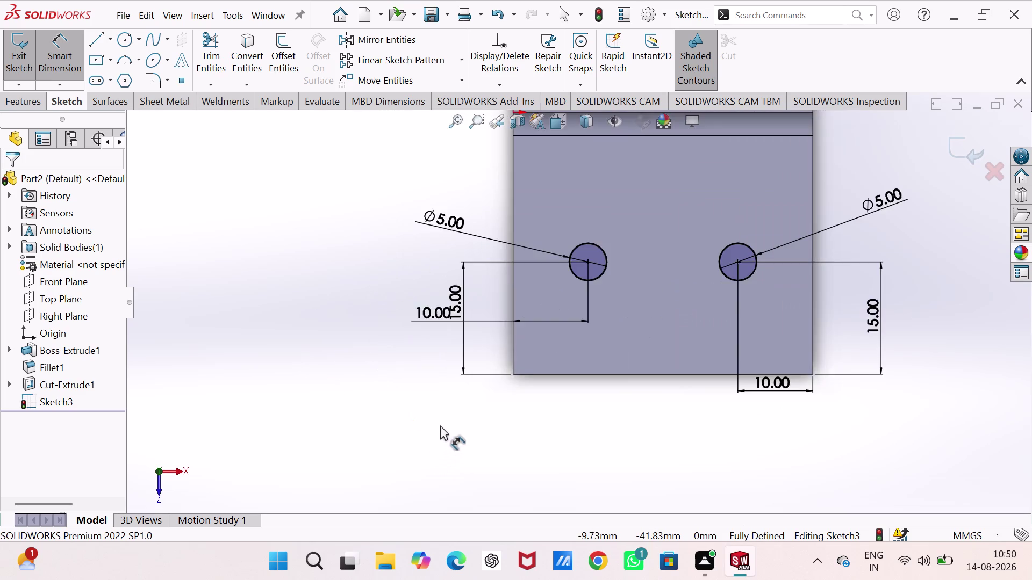
scroll(down, 3)
scroll(up, 3)
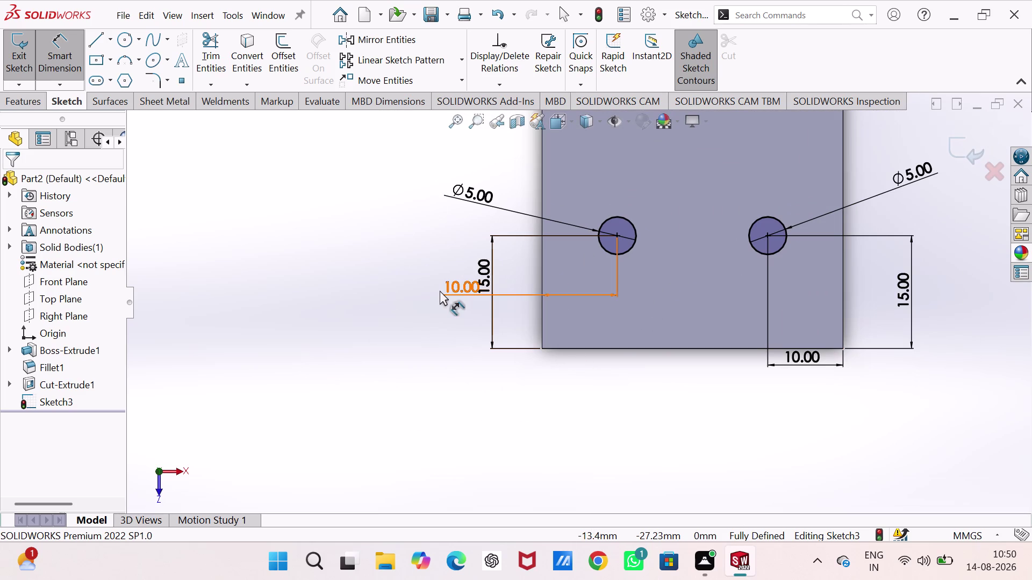
drag(444, 287, 577, 371)
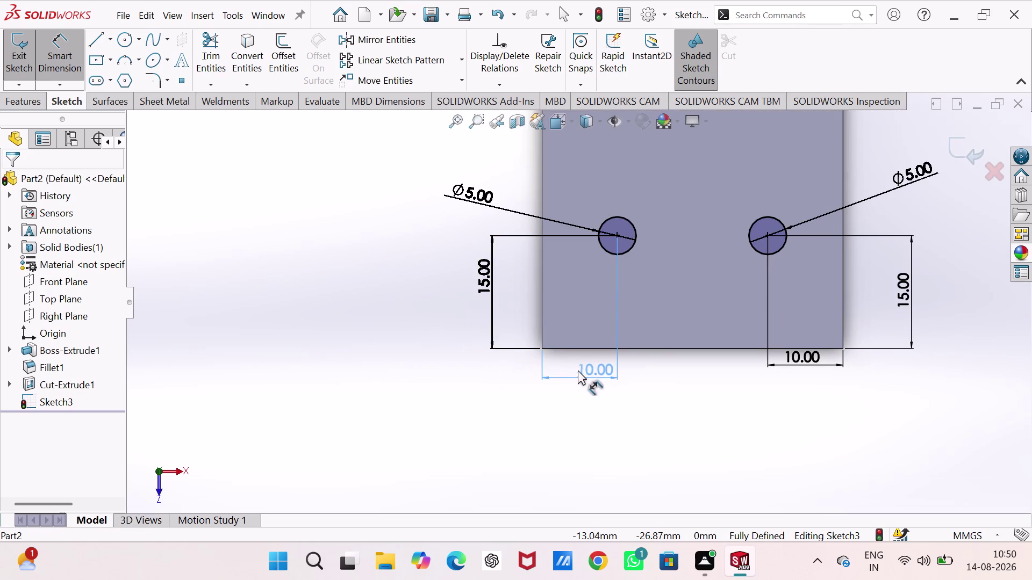
drag(578, 371, 571, 377)
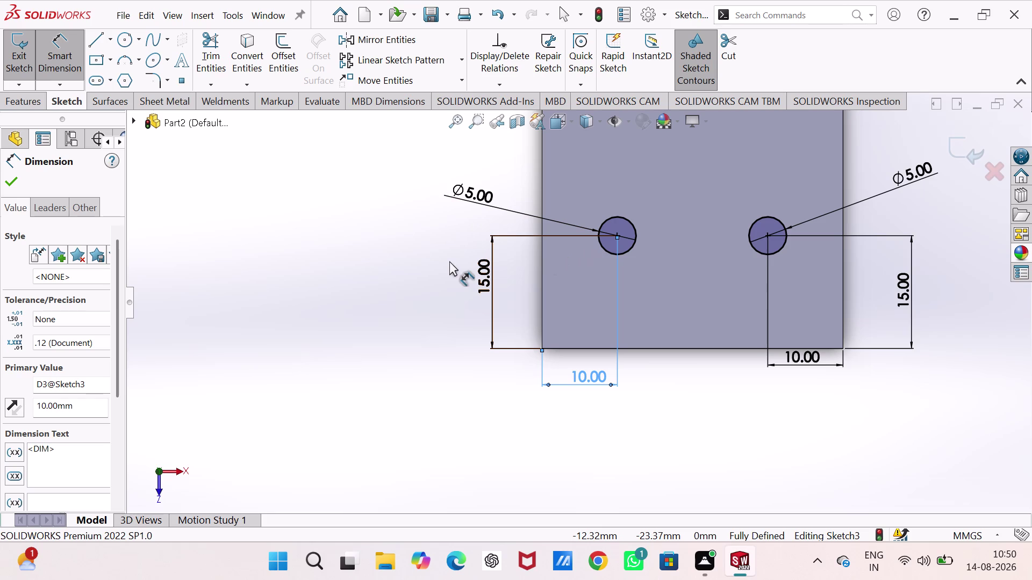
scroll(up, 3)
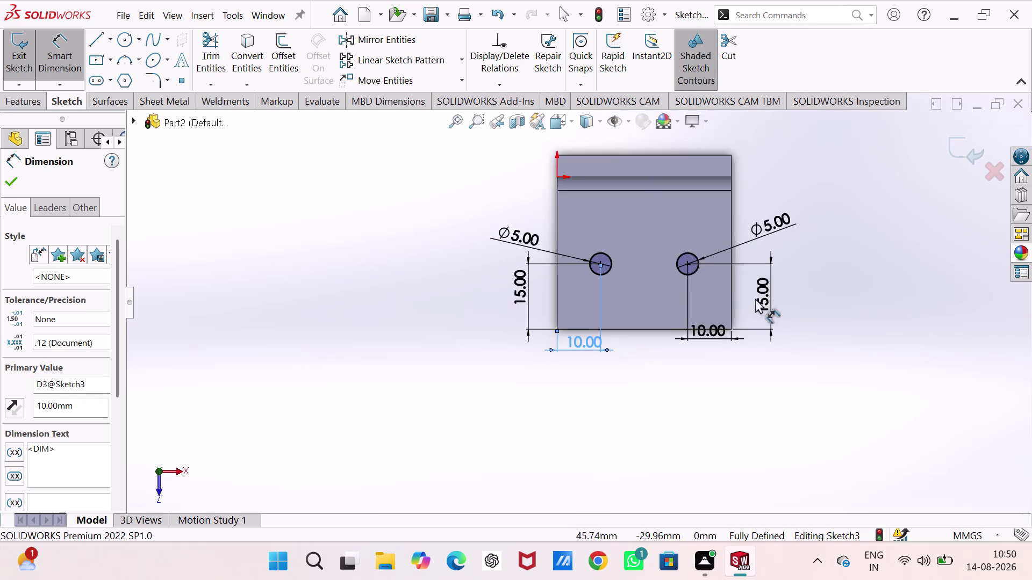
scroll(down, 3)
scroll(up, 3)
scroll(down, 3)
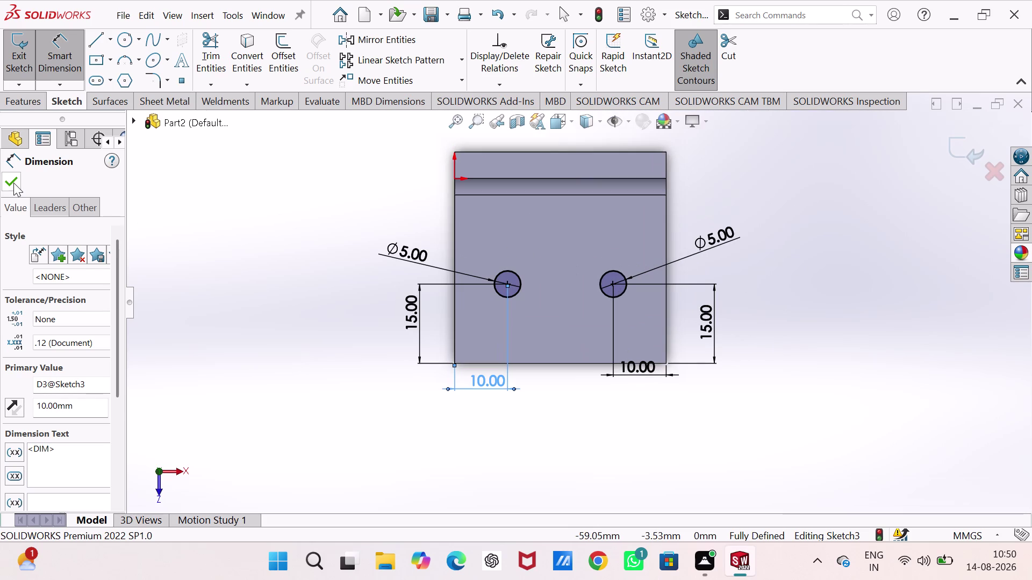
click(13, 183)
click(11, 58)
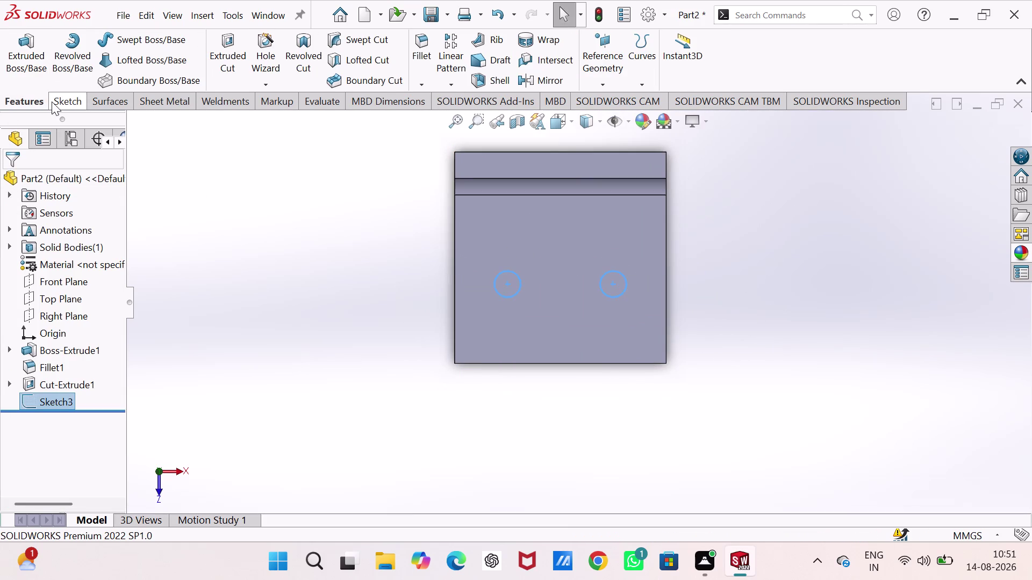
Extrude-cut Sketch3's two 5 mm circles at 40 mm blind depth, then view isometric.
click(229, 45)
key(ctrl+7)
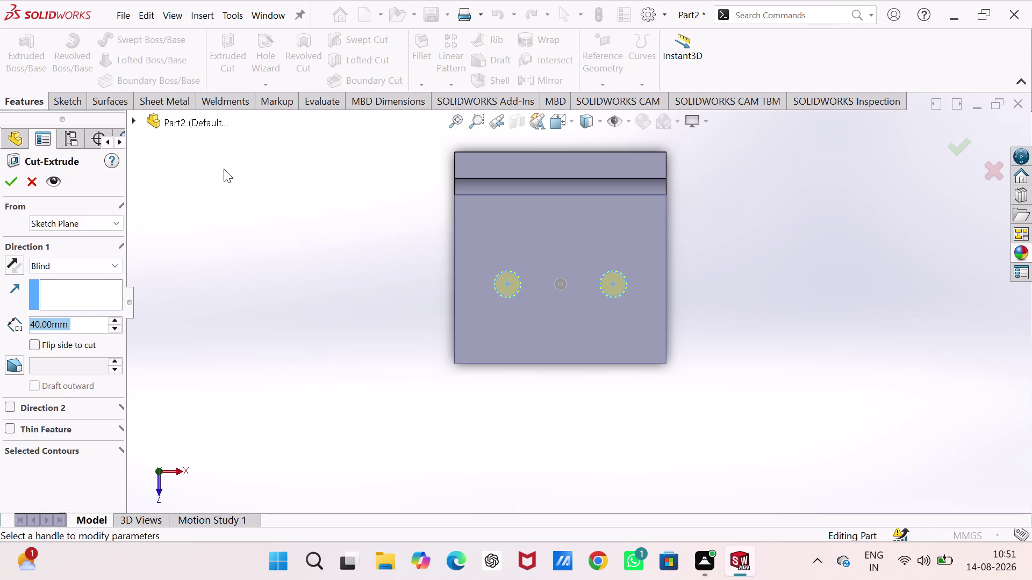
key(ctrl+7)
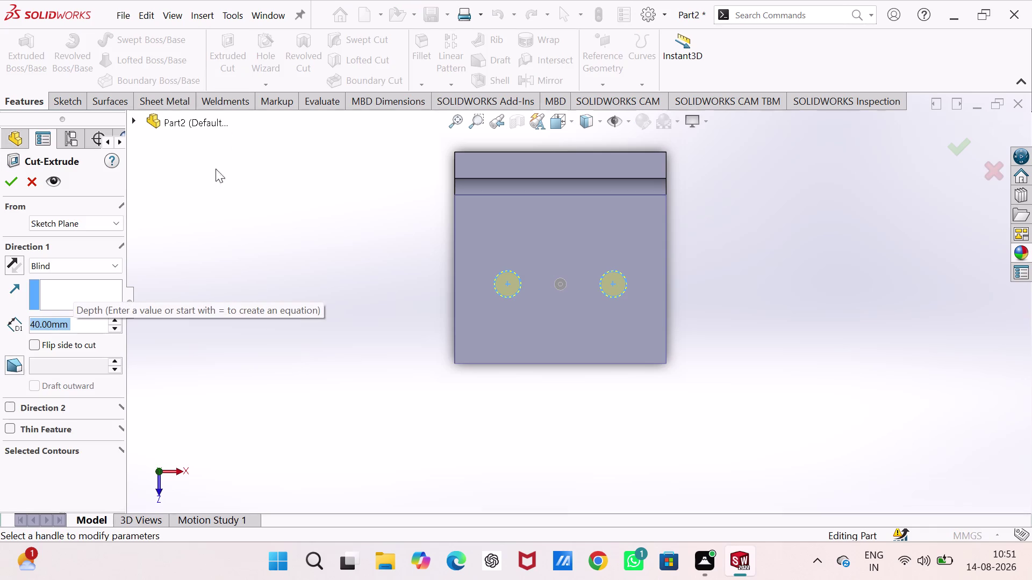
click(12, 182)
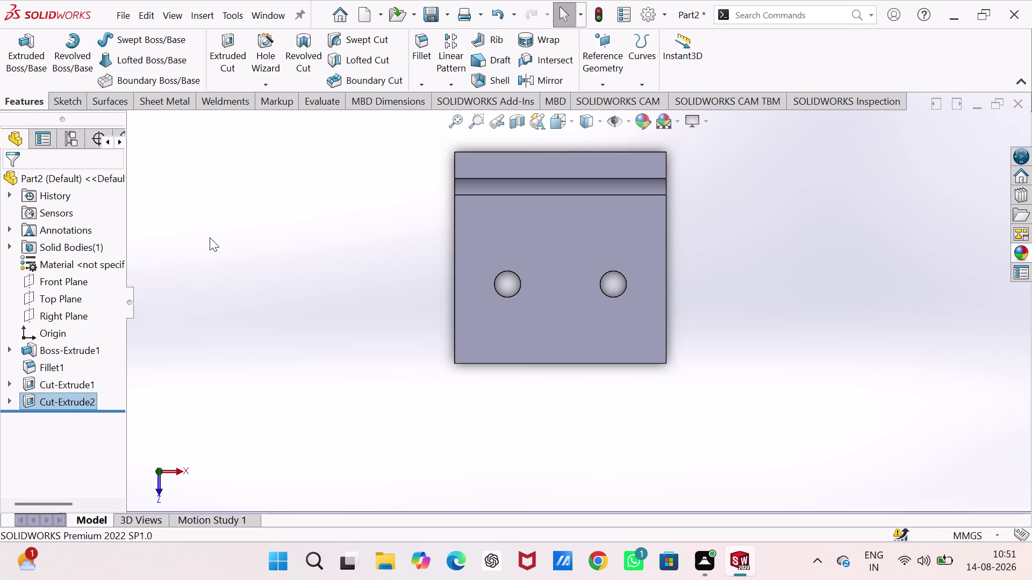
key(ctrl+7)
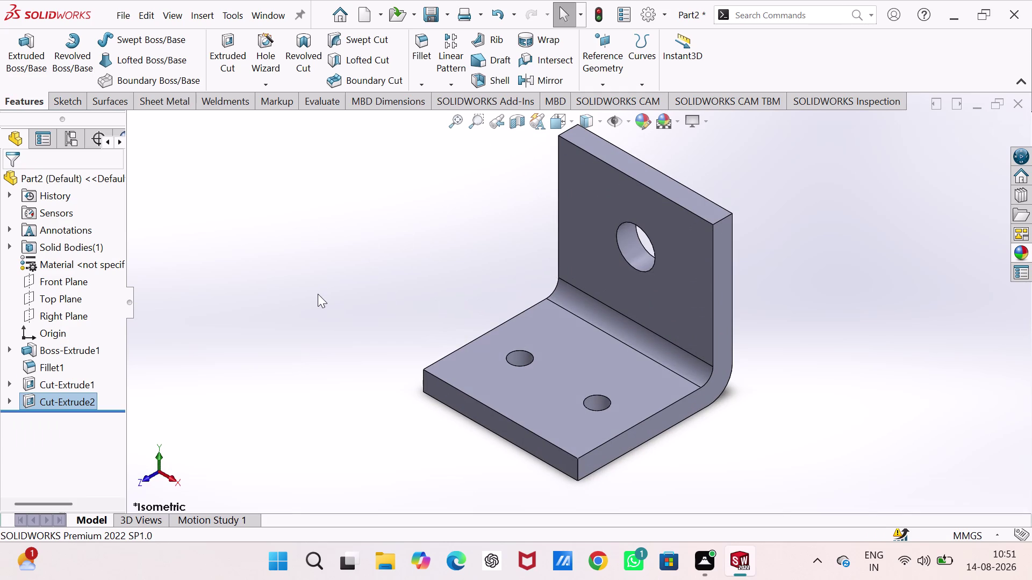
Assign AISI 304 steel to the part through Edit Material, then close the dialog.
click(94, 262)
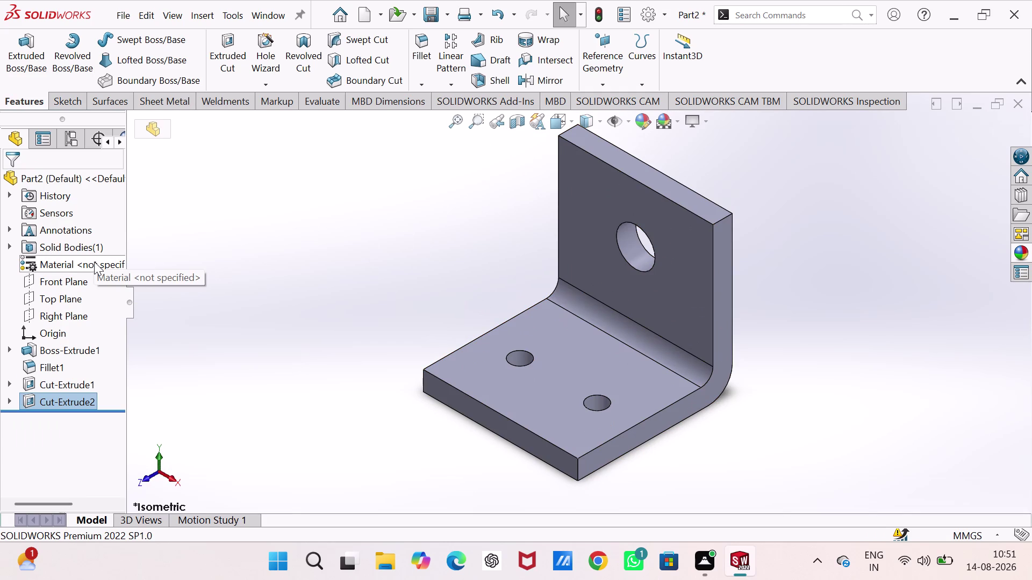
click(94, 261)
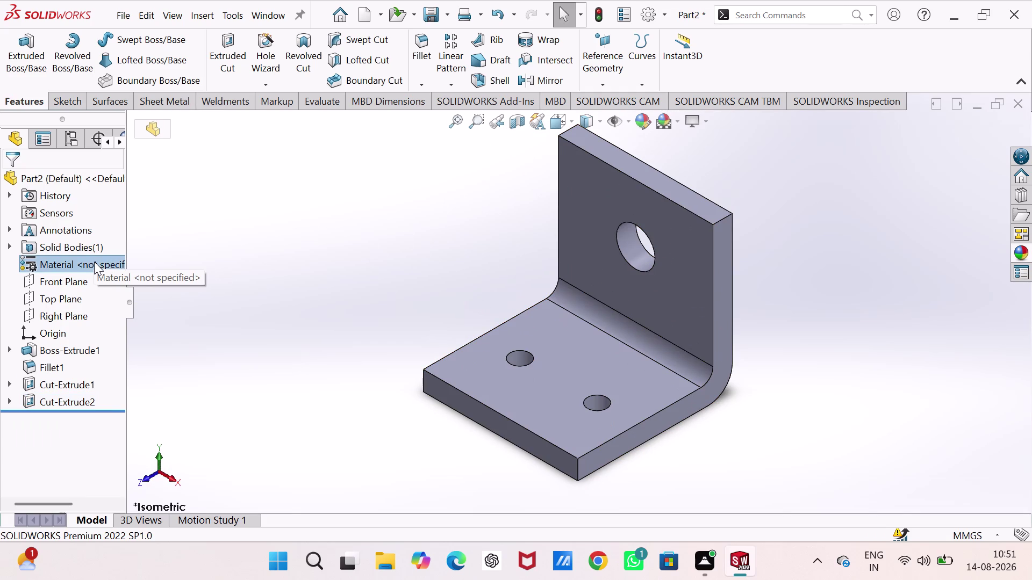
right_click(94, 261)
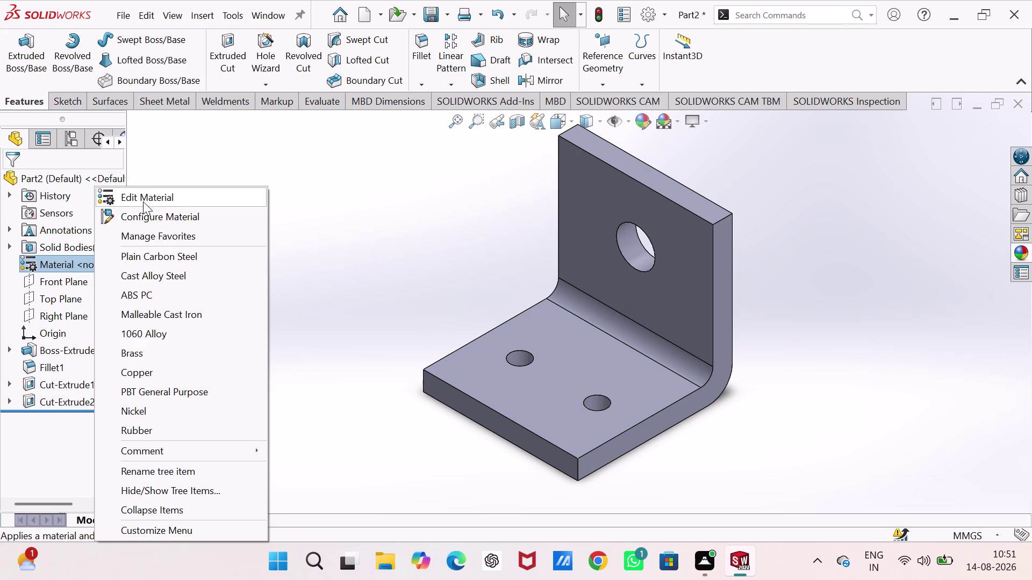
click(143, 201)
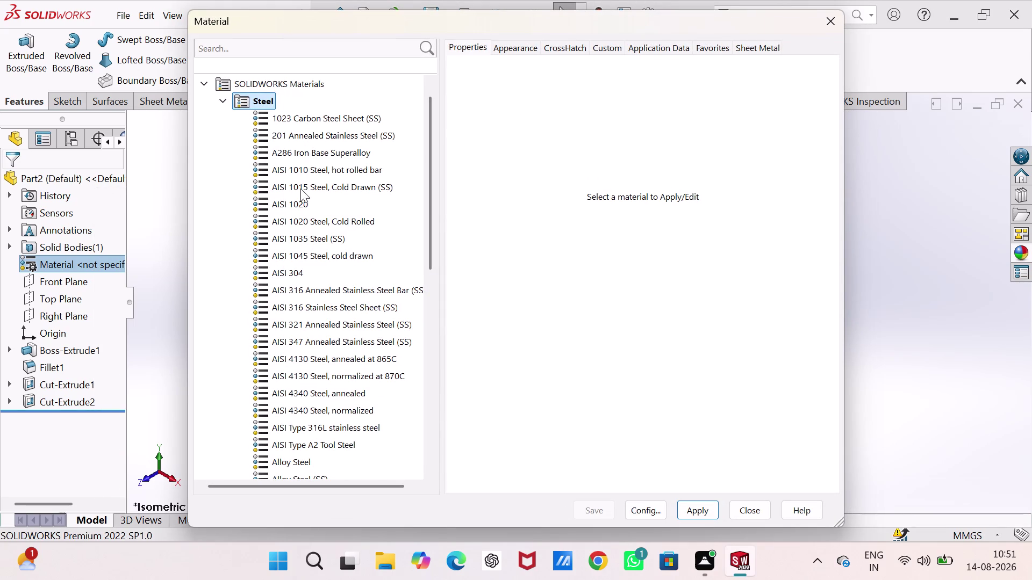
click(293, 271)
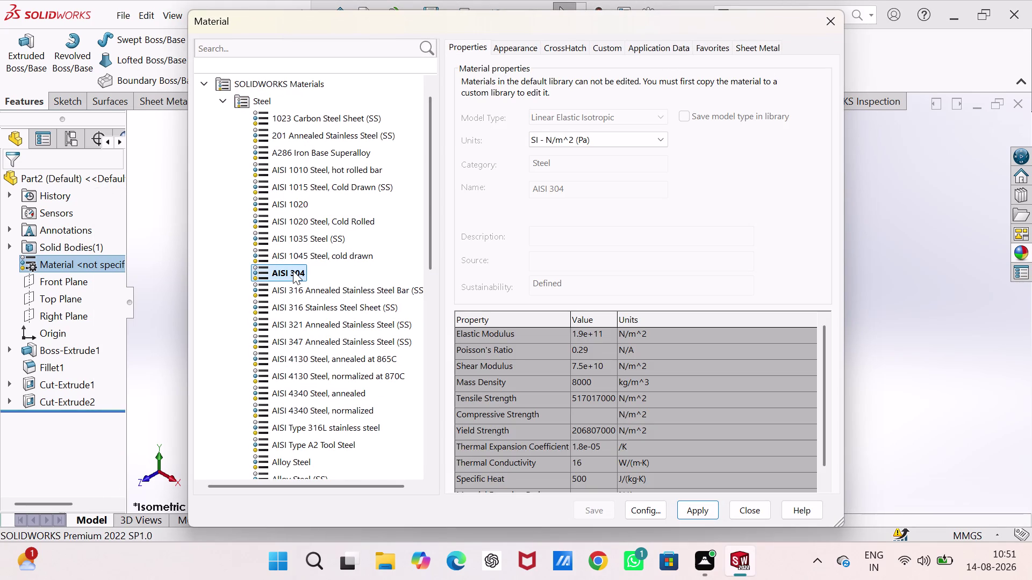
click(693, 506)
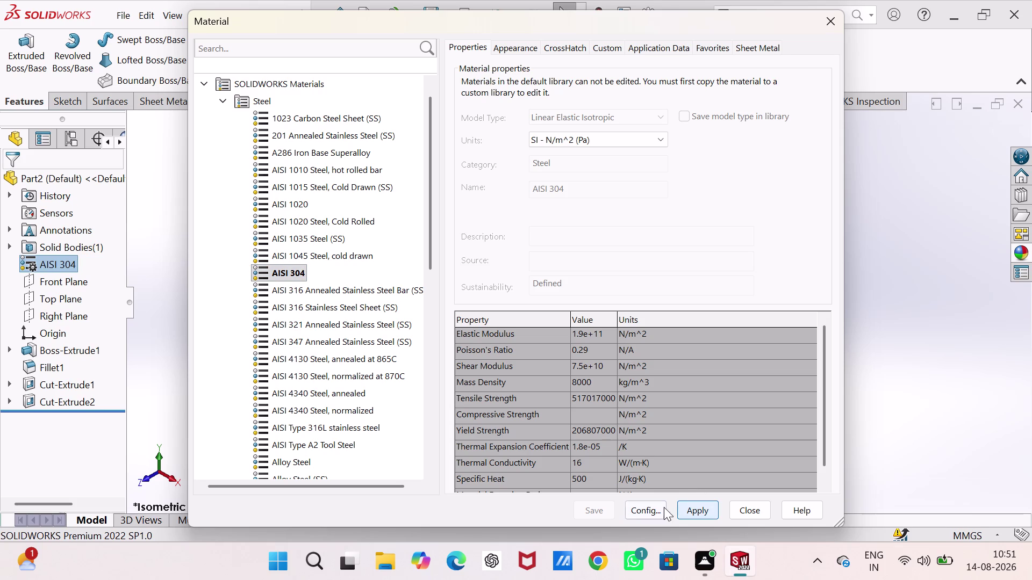
click(637, 507)
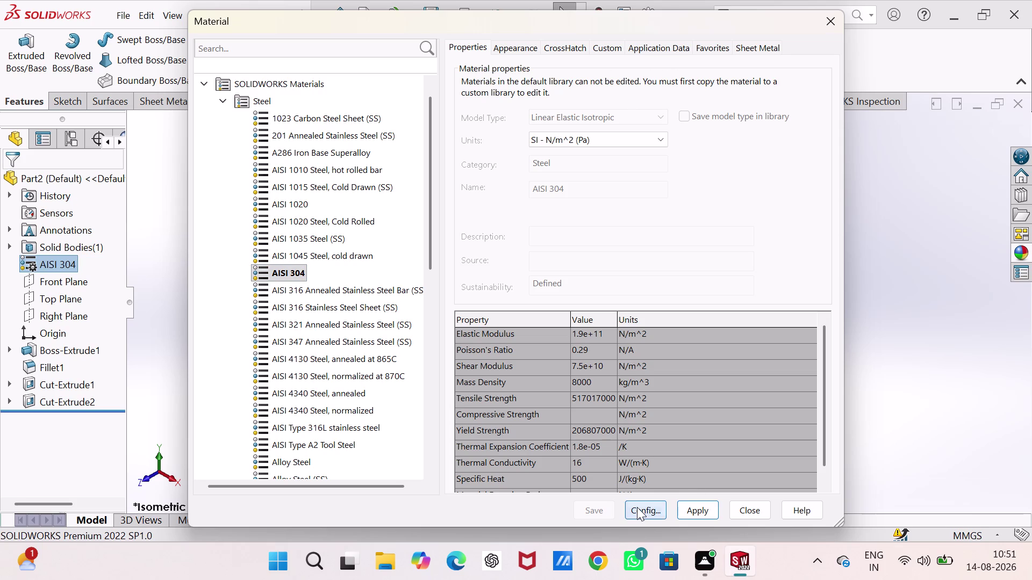
click(432, 381)
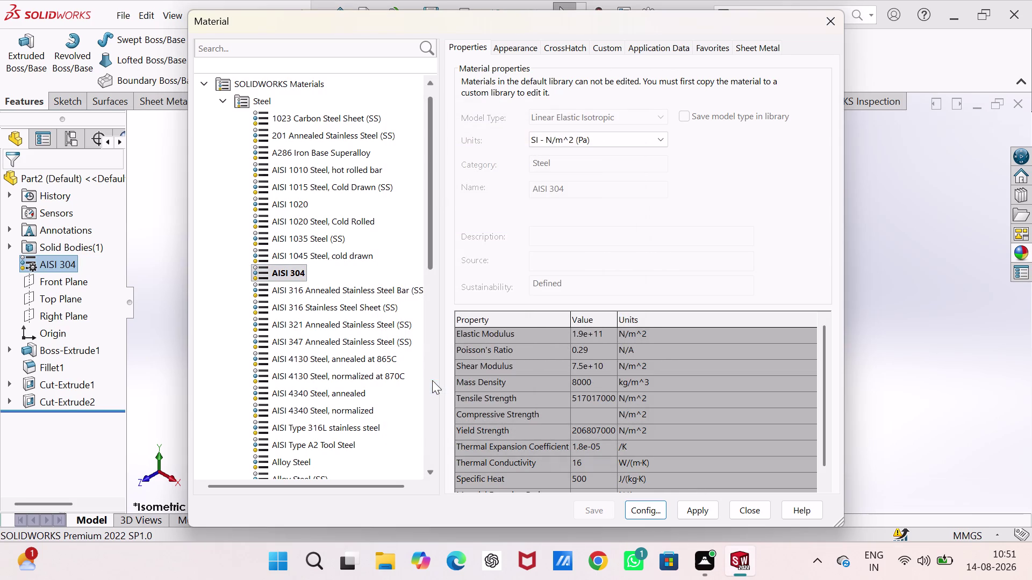
click(693, 505)
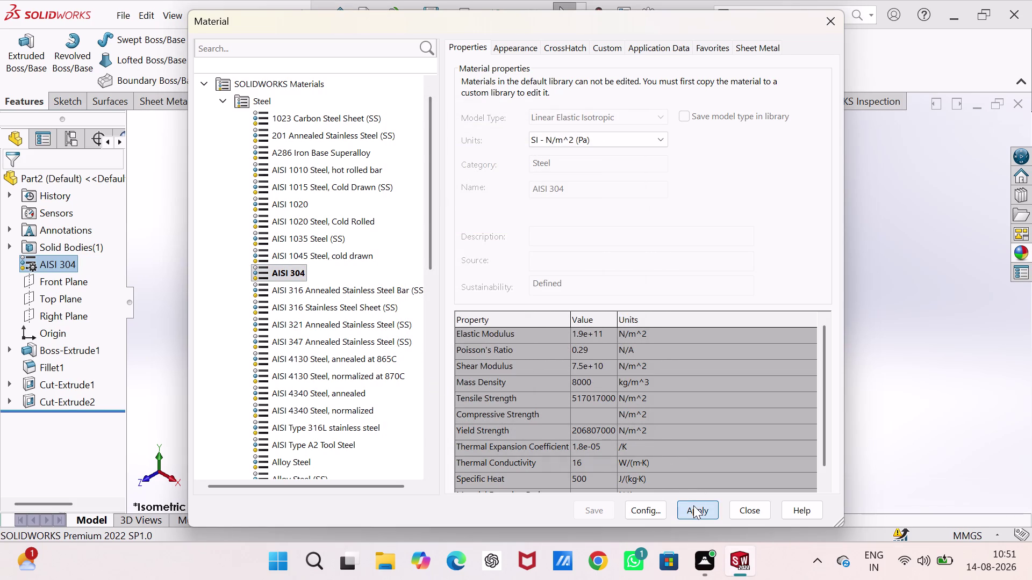
click(824, 11)
click(362, 275)
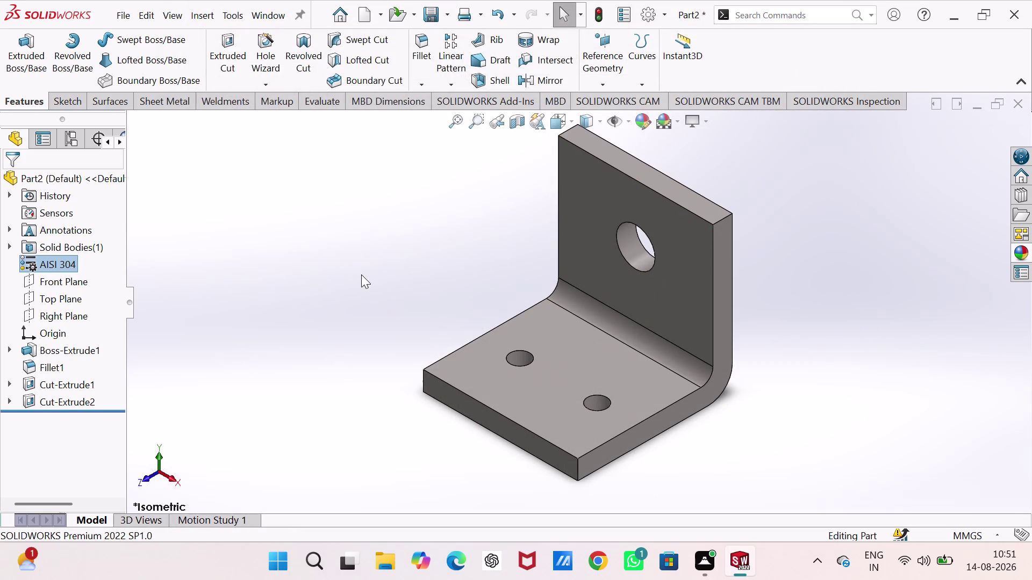
middle_drag(543, 348, 291, 285)
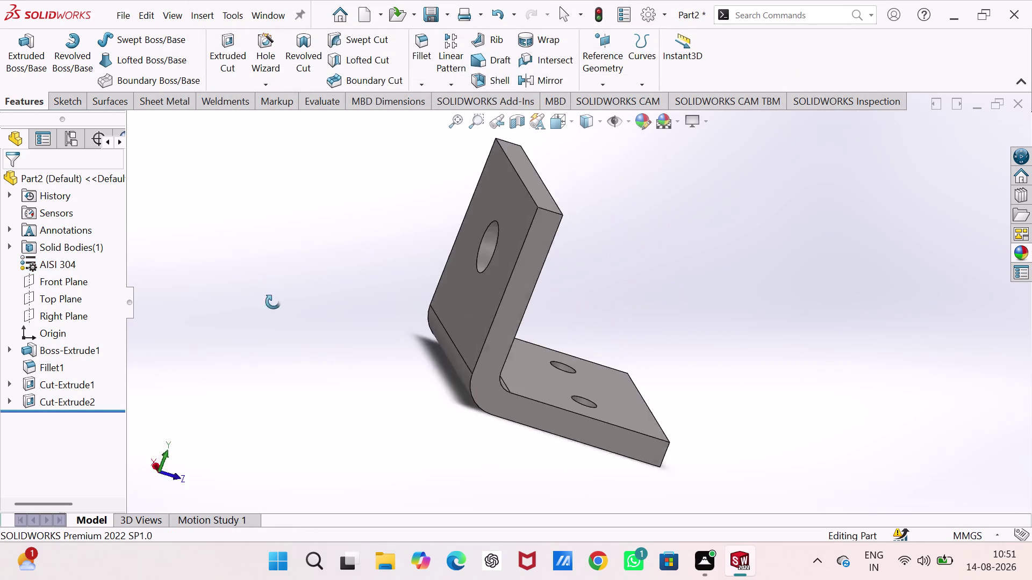
middle_drag(291, 285, 646, 236)
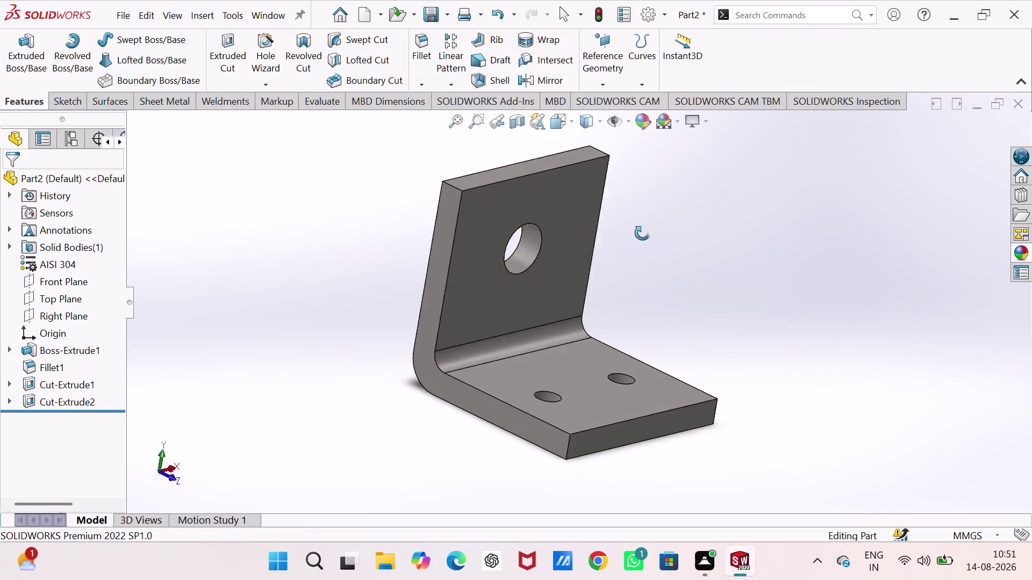
middle_drag(646, 236, 548, 377)
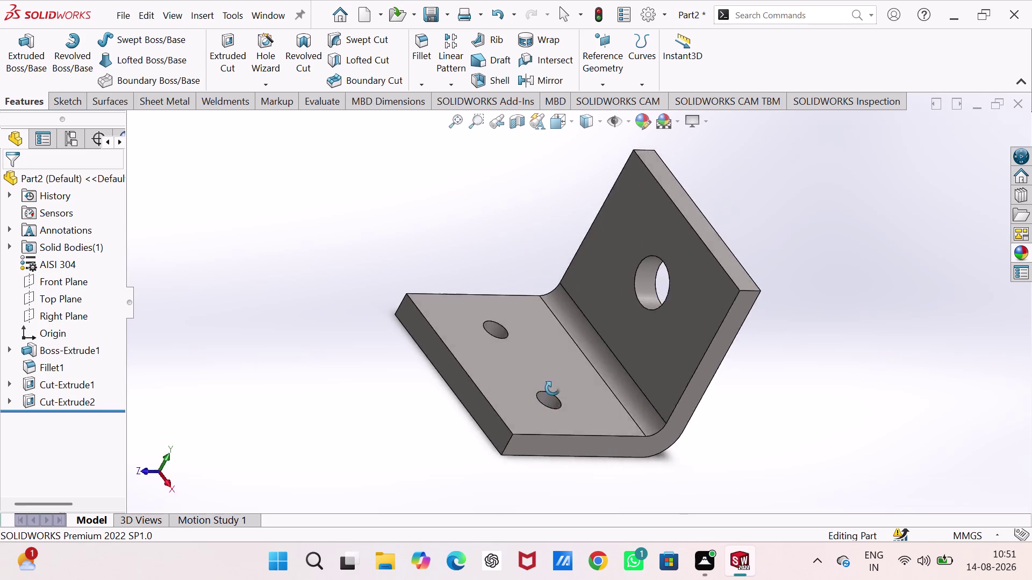
middle_drag(548, 377, 438, 244)
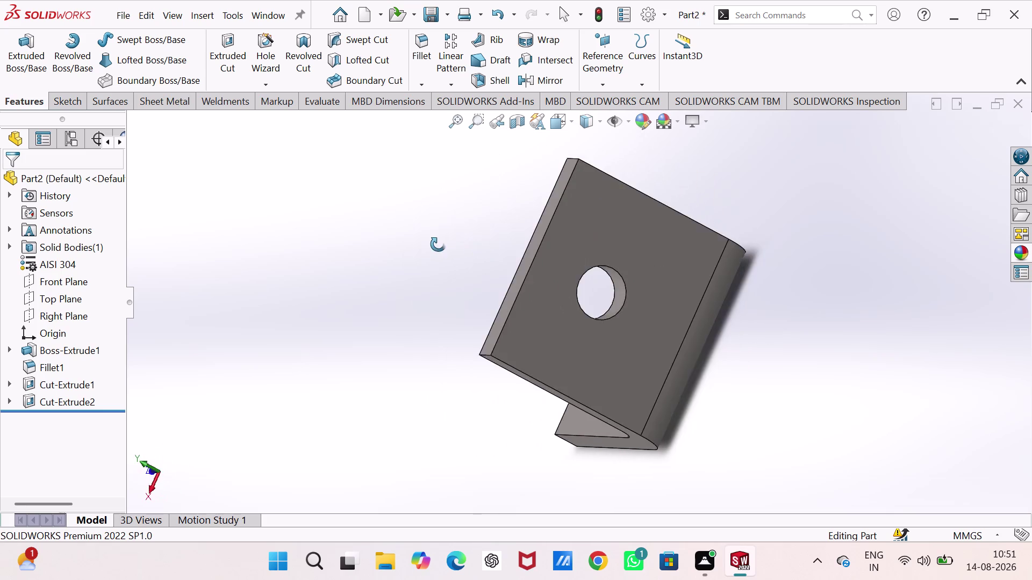
middle_drag(438, 245, 563, 231)
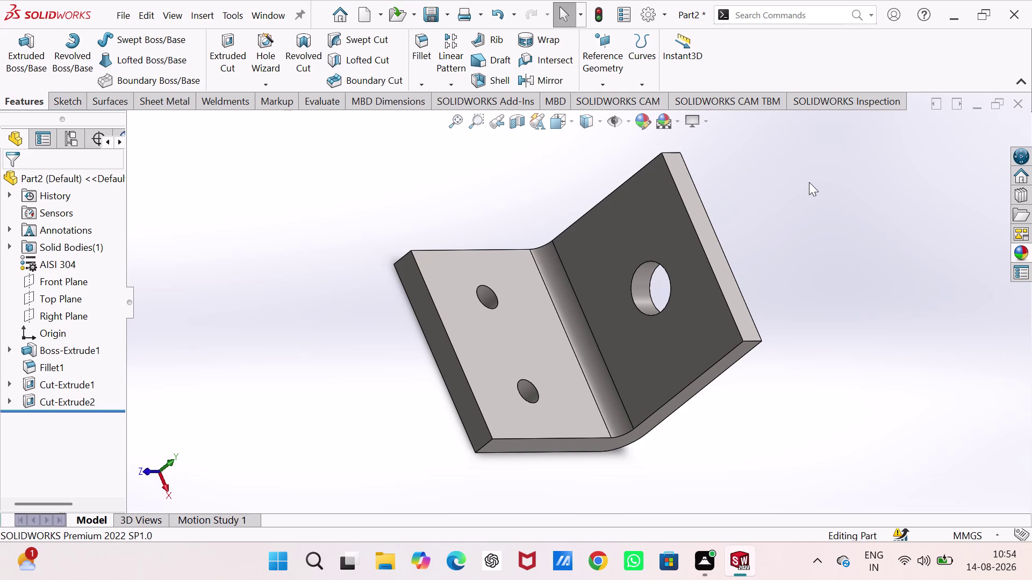
key(ctrl+s)
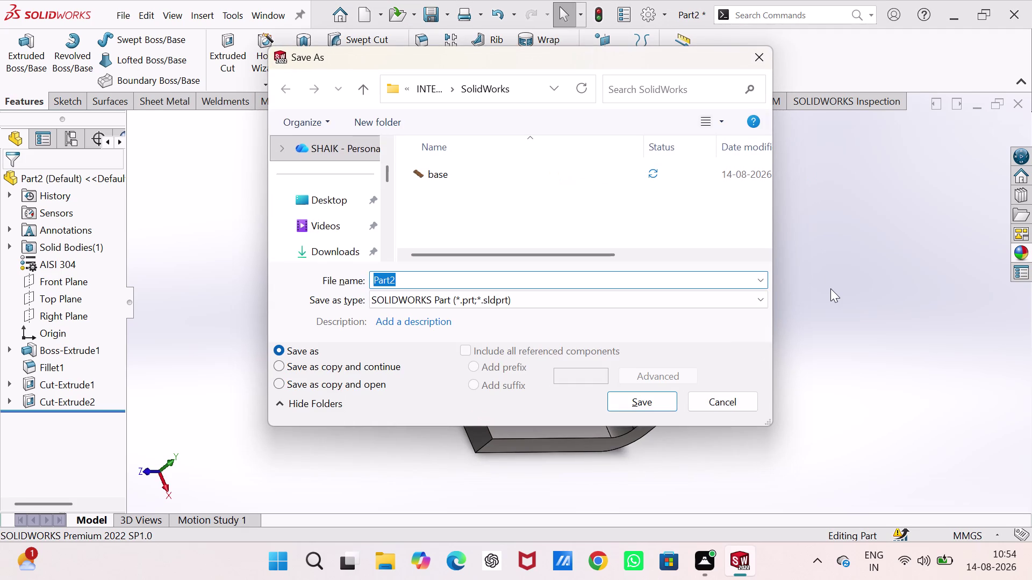
Save the AISI 304 bracket as part 'support', then start a new SOLIDWORKS document.
text(suppo)
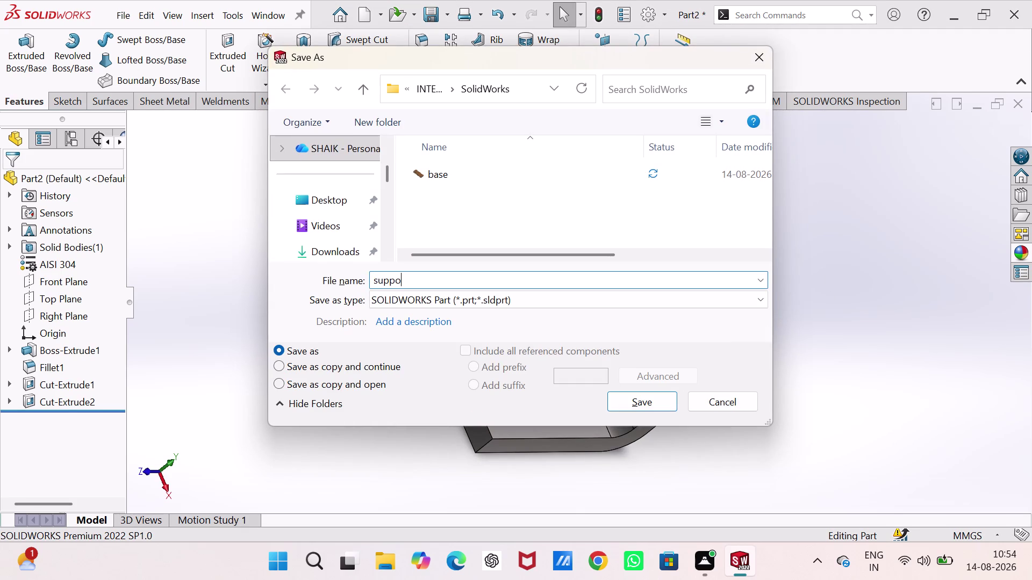
text(rt)
key(Return)
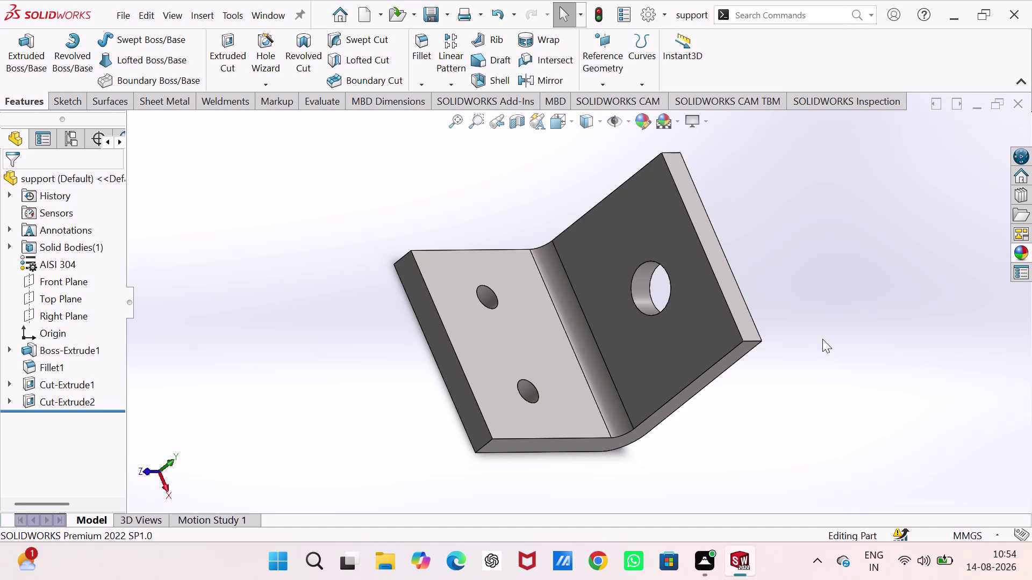
key(ctrl+n)
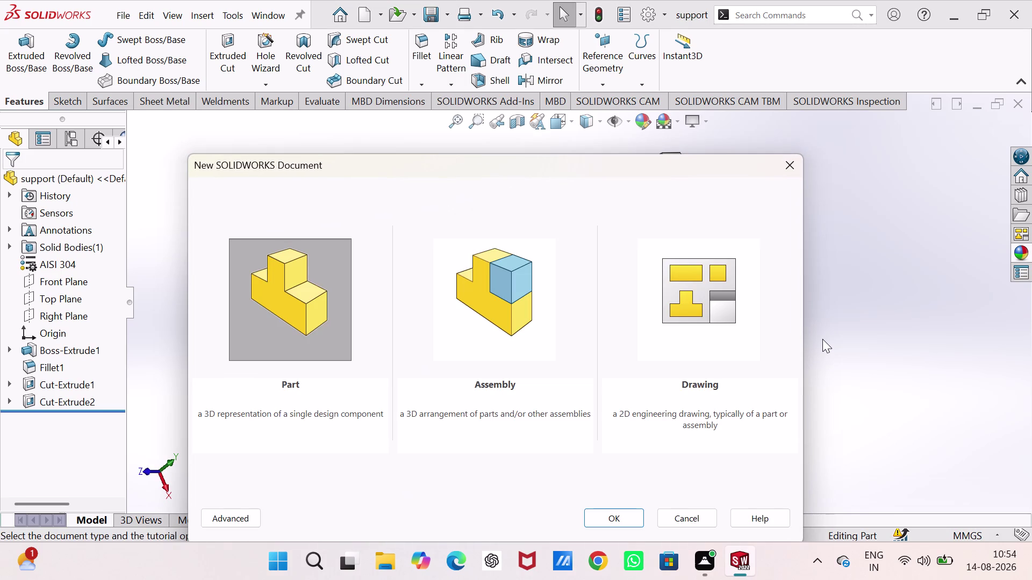